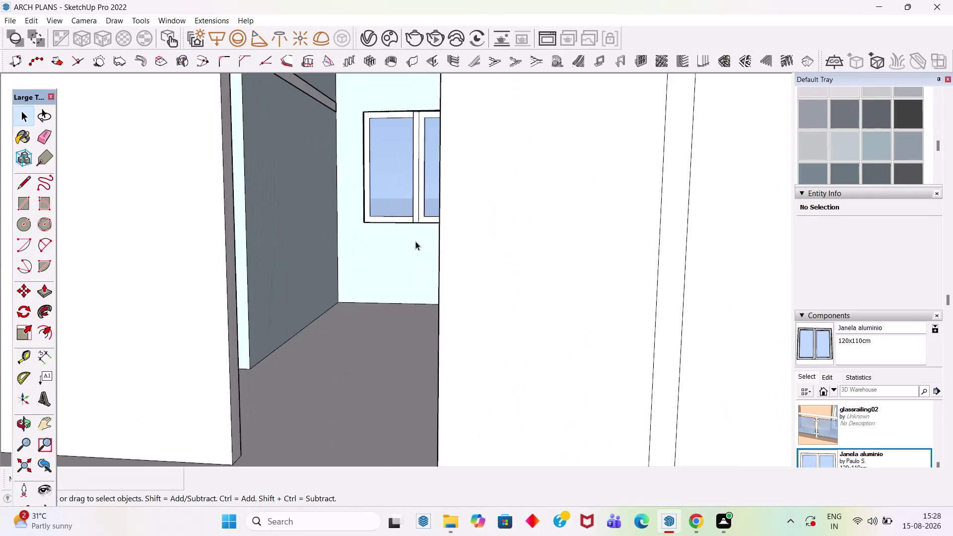
Open the house group for editing and orbit to view the bedroom floor edges.
scroll(down, 3)
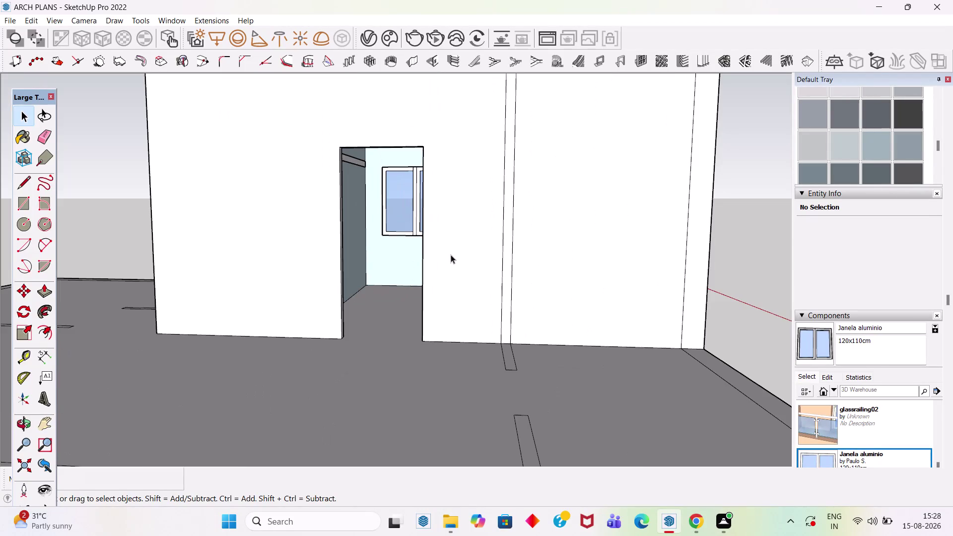
middle_drag(516, 208, 289, 387)
scroll(up, 3)
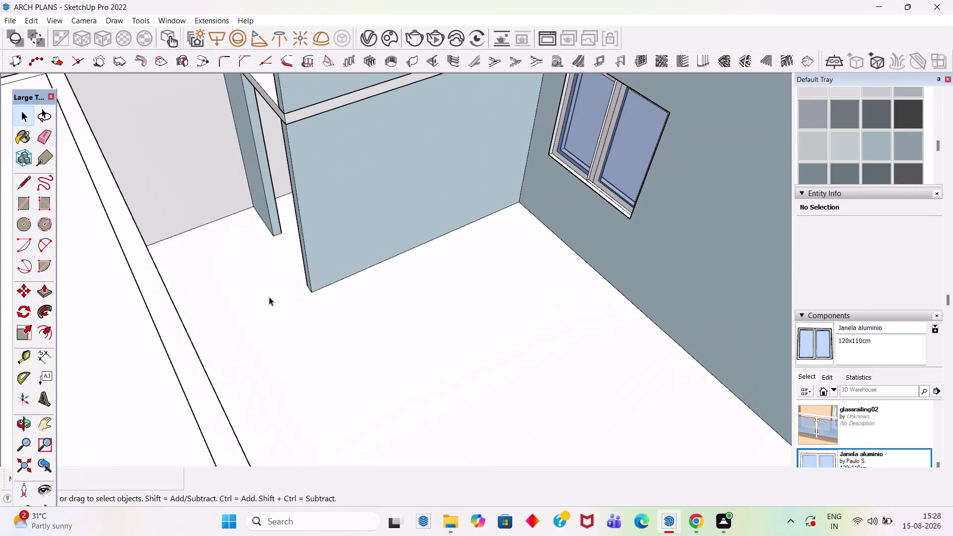
scroll(down, 3)
middle_drag(436, 311, 353, 396)
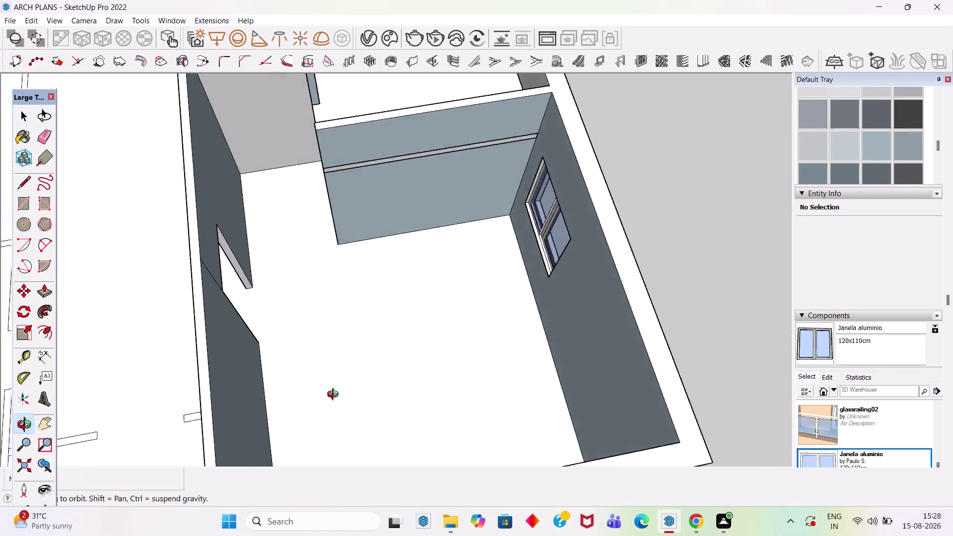
middle_drag(353, 396, 137, 371)
click(334, 343)
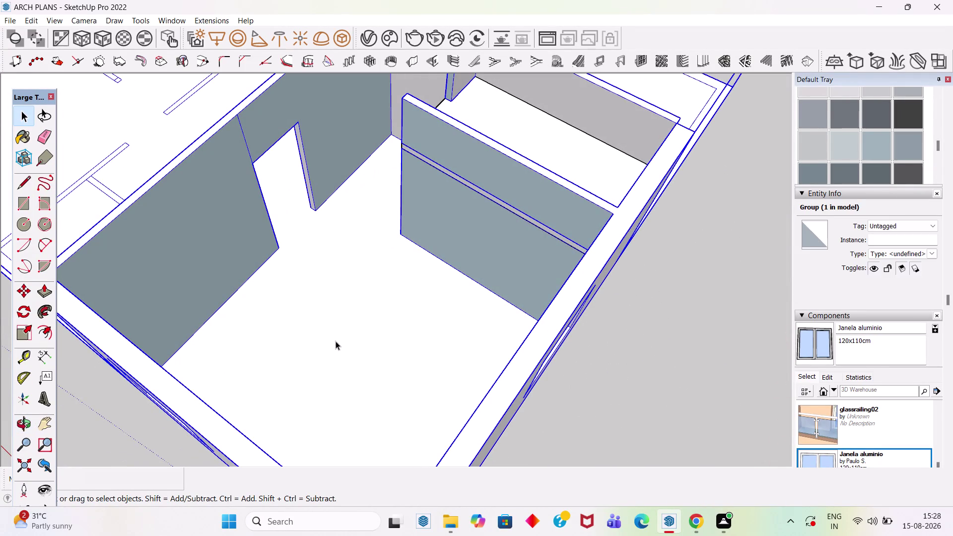
double_click(348, 345)
click(370, 359)
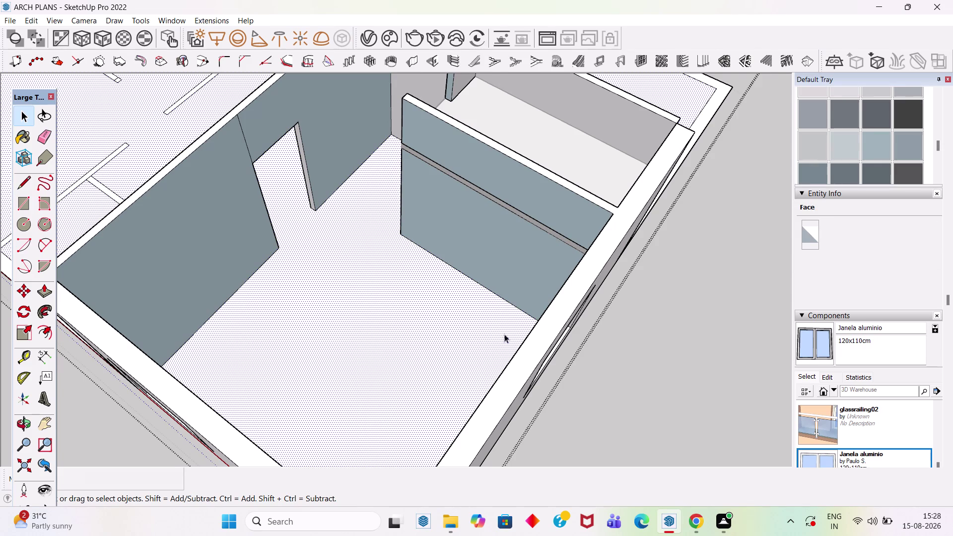
scroll(down, 3)
click(677, 381)
scroll(up, 3)
scroll(down, 3)
middle_drag(501, 268, 241, 284)
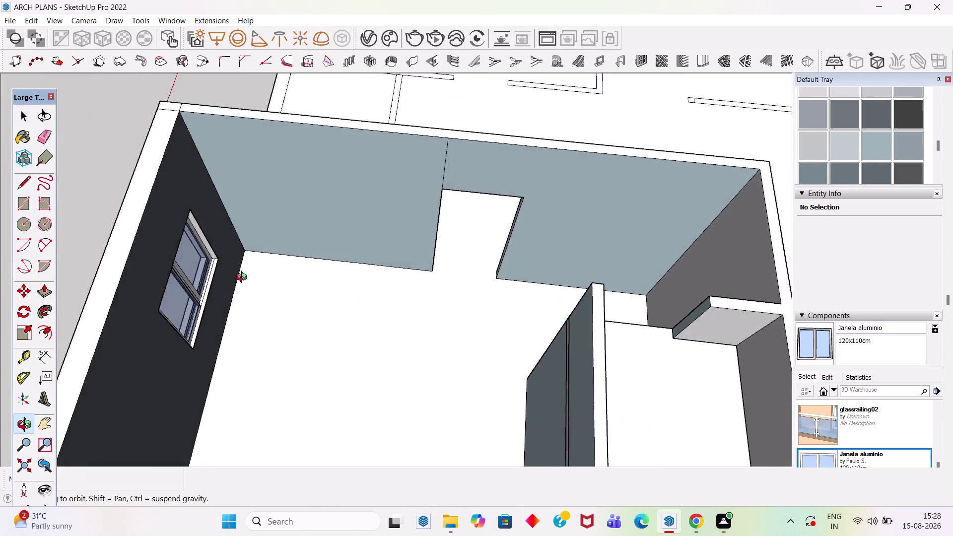
middle_drag(241, 285, 247, 276)
Draw a floor edge from the wall corner to the doorway side.
key(l)
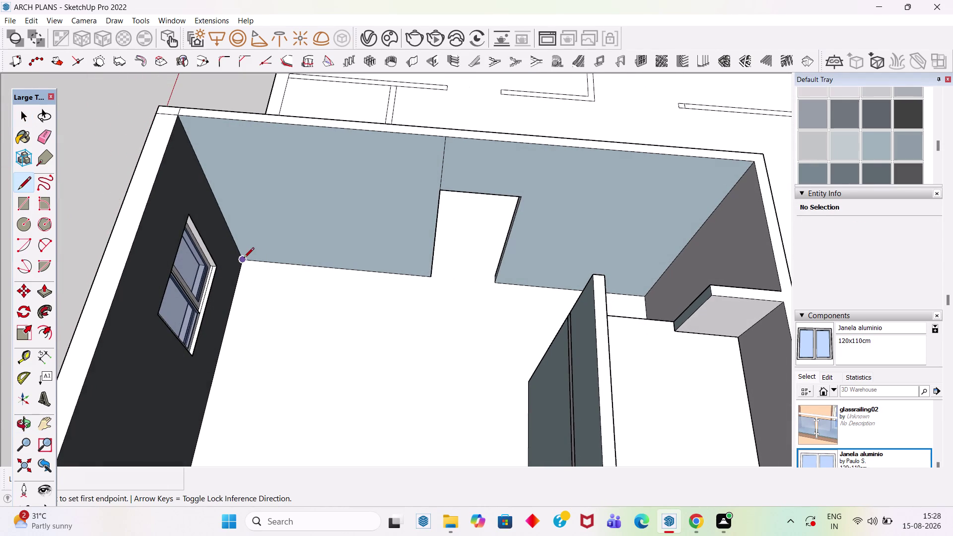
click(244, 258)
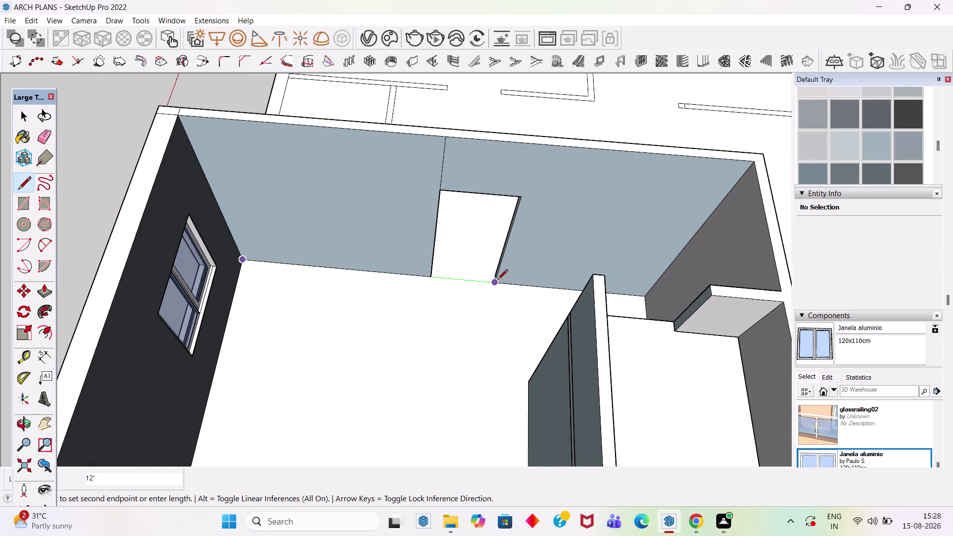
click(498, 281)
click(644, 297)
Draw edges from the wall corner to the partition wall and across its end.
middle_drag(481, 237, 482, 238)
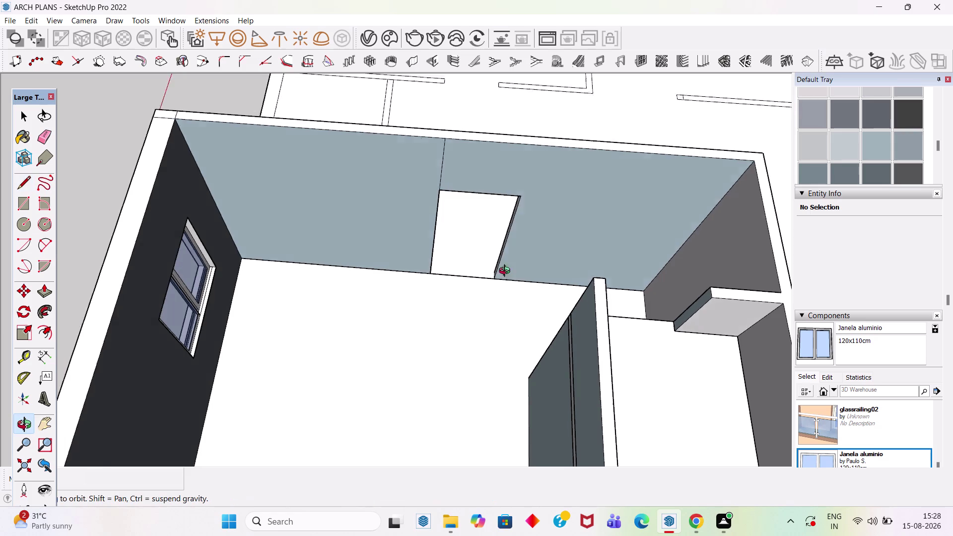
middle_drag(482, 238, 715, 335)
scroll(down, 3)
middle_drag(510, 333, 634, 186)
scroll(up, 3)
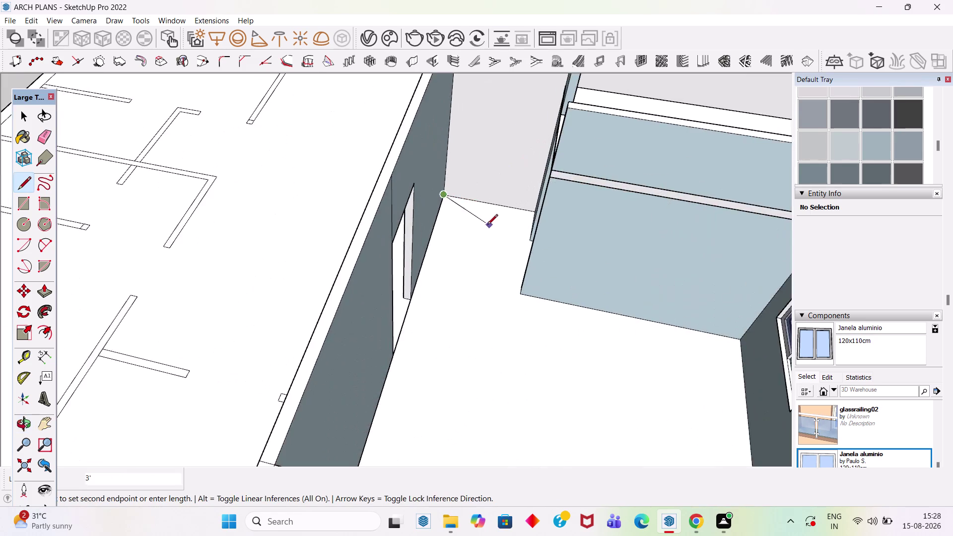
scroll(up, 3)
middle_drag(493, 224, 586, 220)
scroll(up, 3)
click(484, 174)
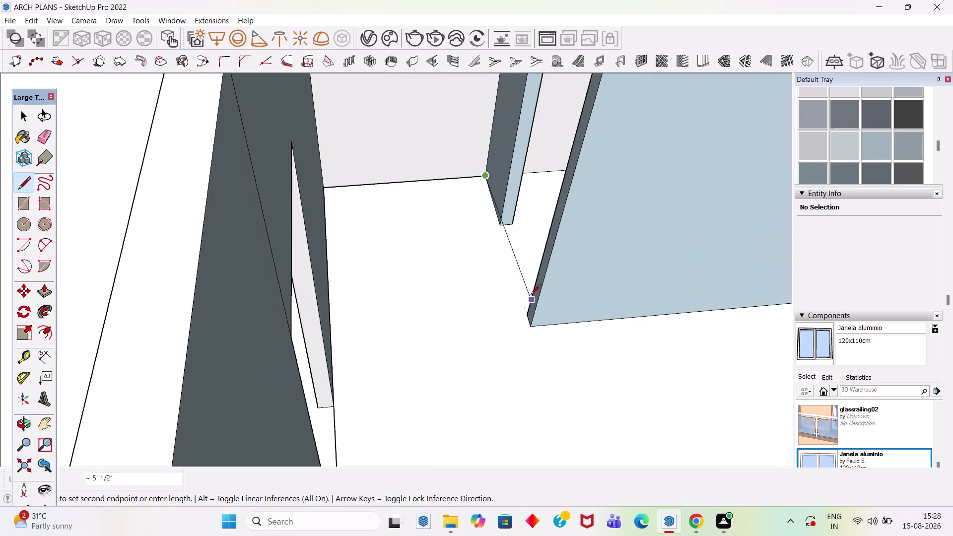
scroll(up, 3)
click(502, 223)
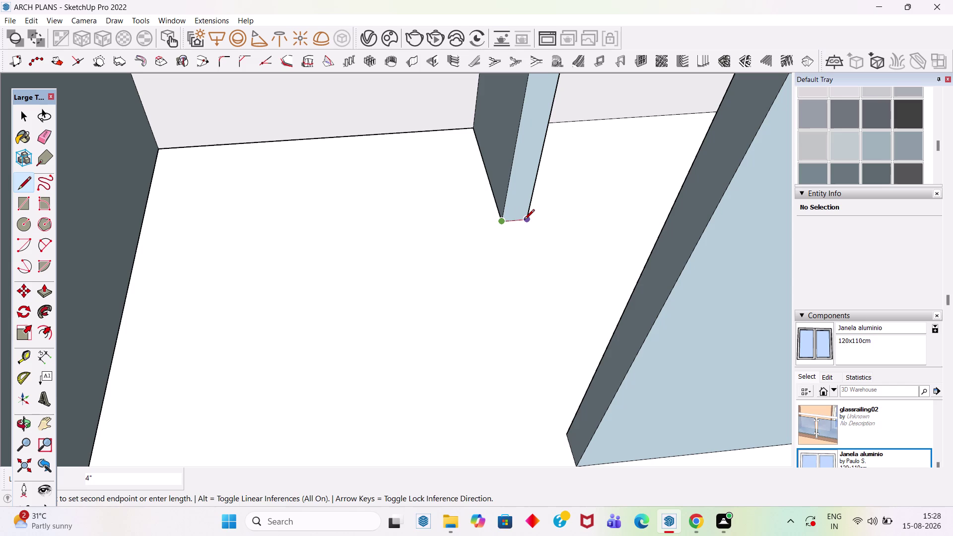
click(525, 221)
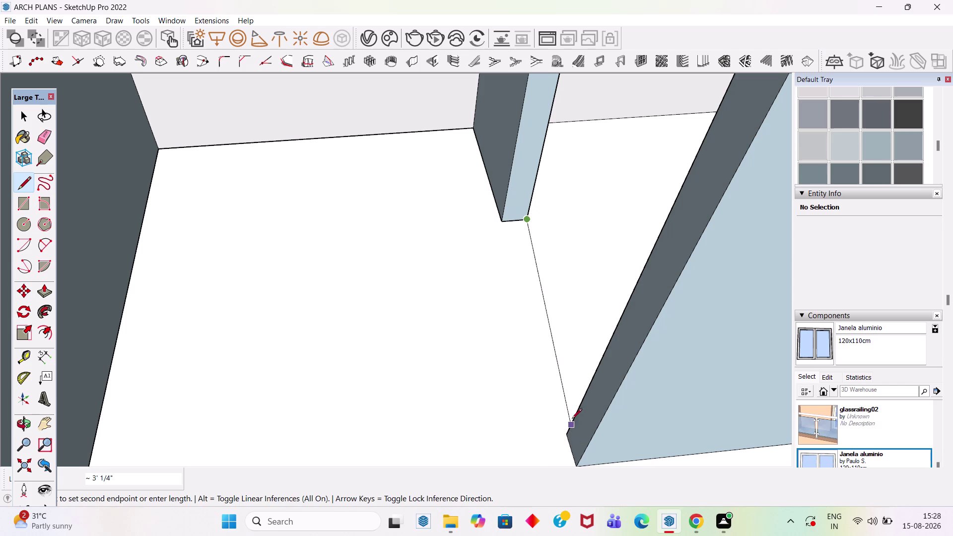
Draw an edge across the doorway and close the short gap at the wall end.
scroll(down, 3)
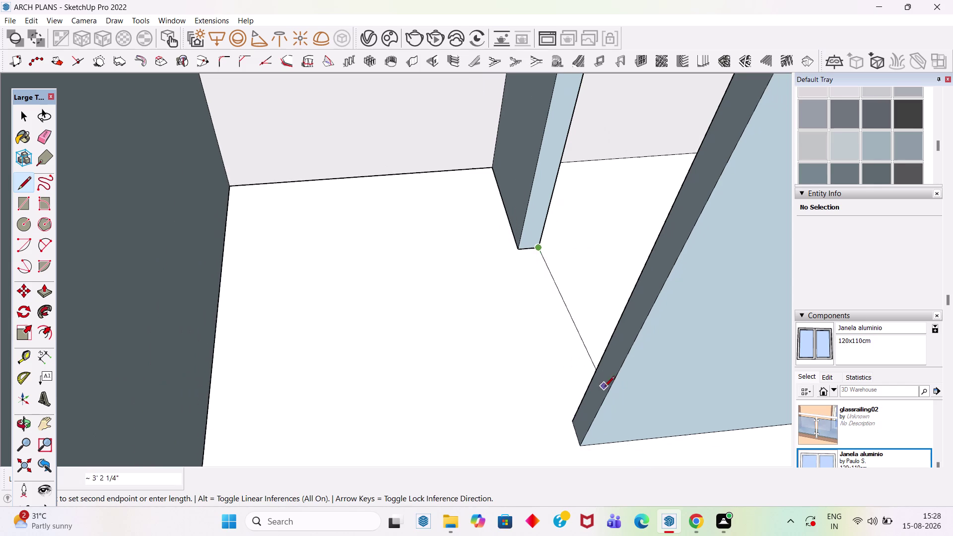
middle_drag(514, 304, 872, 396)
scroll(down, 3)
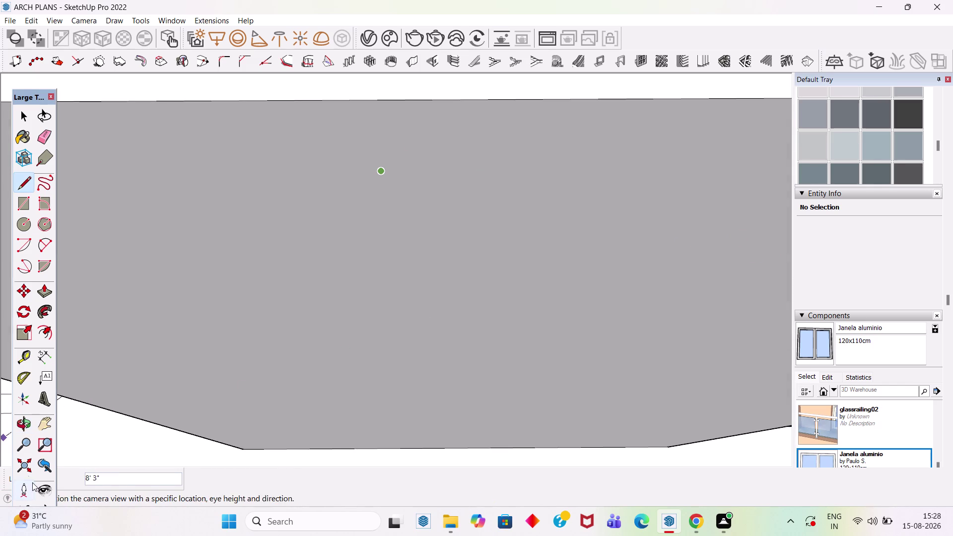
click(27, 464)
scroll(down, 3)
scroll(up, 3)
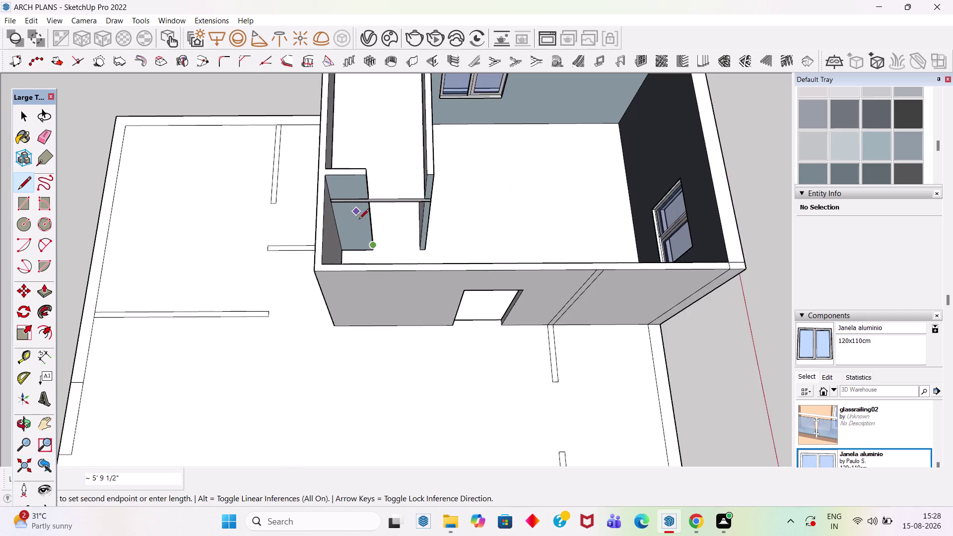
scroll(up, 3)
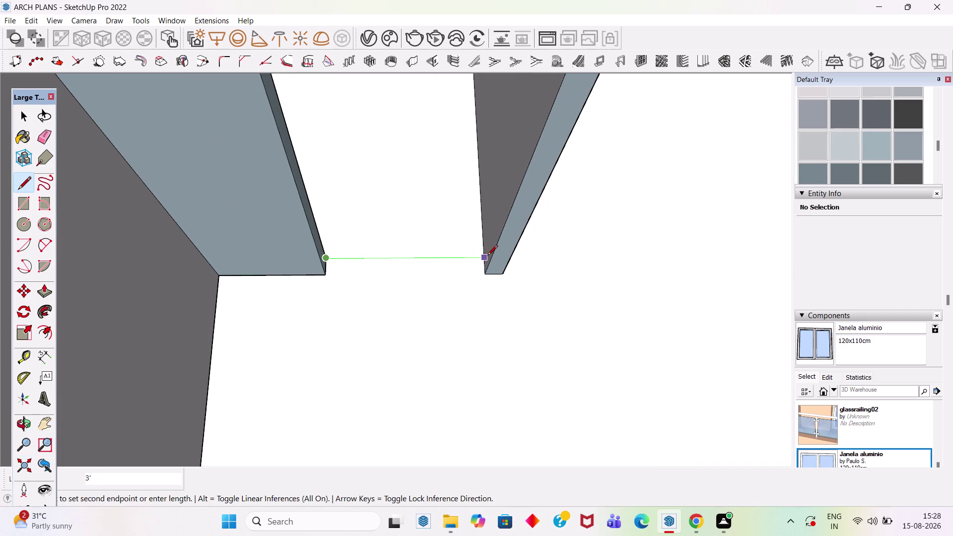
click(483, 256)
click(484, 275)
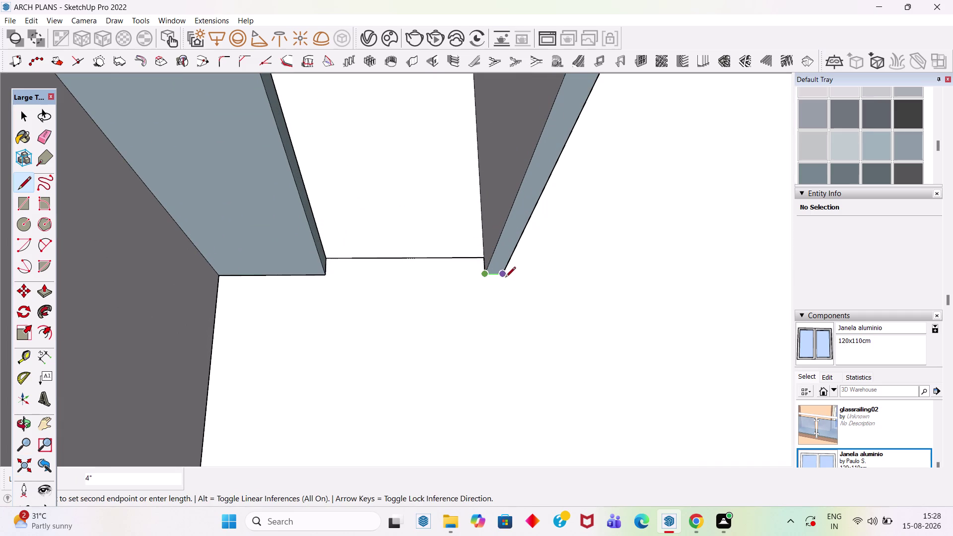
click(502, 274)
Draw edges across the doorway threshold and along the wall base near the window.
scroll(down, 3)
middle_drag(562, 284, 389, 252)
scroll(down, 3)
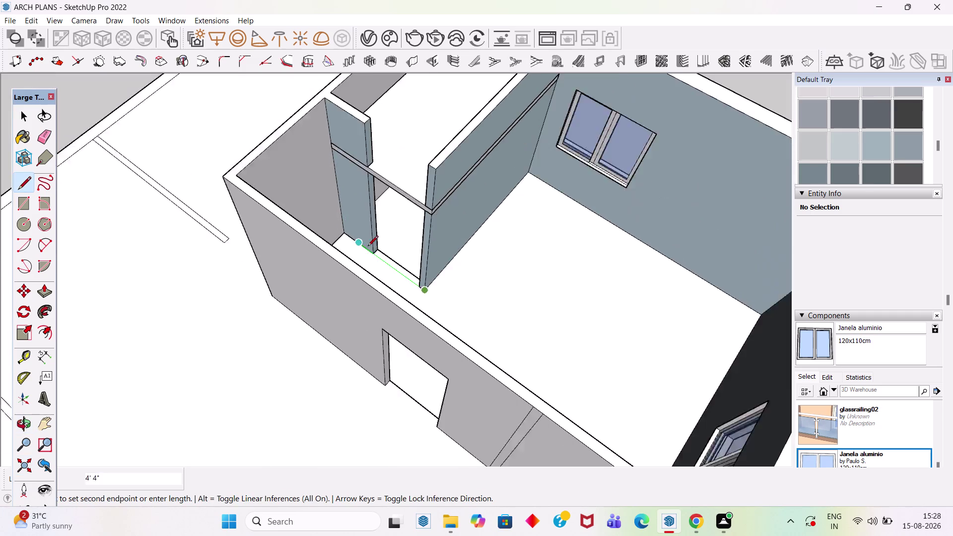
scroll(up, 3)
click(485, 163)
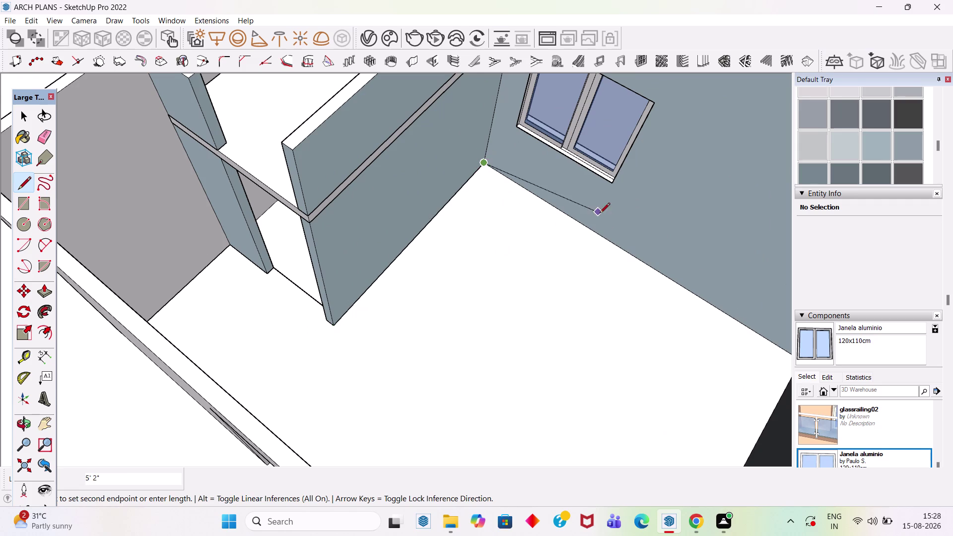
scroll(down, 3)
middle_drag(510, 225, 662, 240)
scroll(up, 3)
click(596, 159)
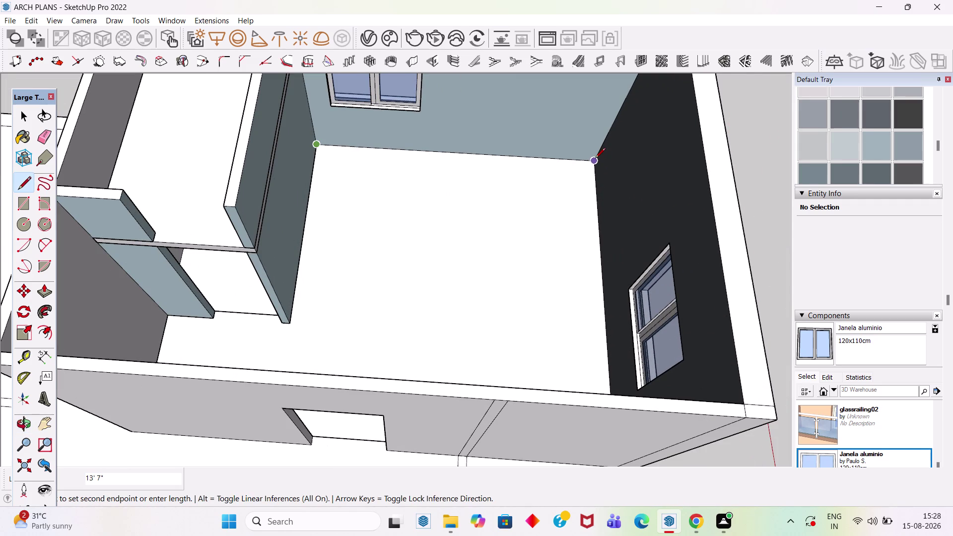
Finish the wall-base edge at the far floor corner and stop drawing lines.
scroll(down, 3)
middle_drag(462, 173, 765, 239)
scroll(up, 3)
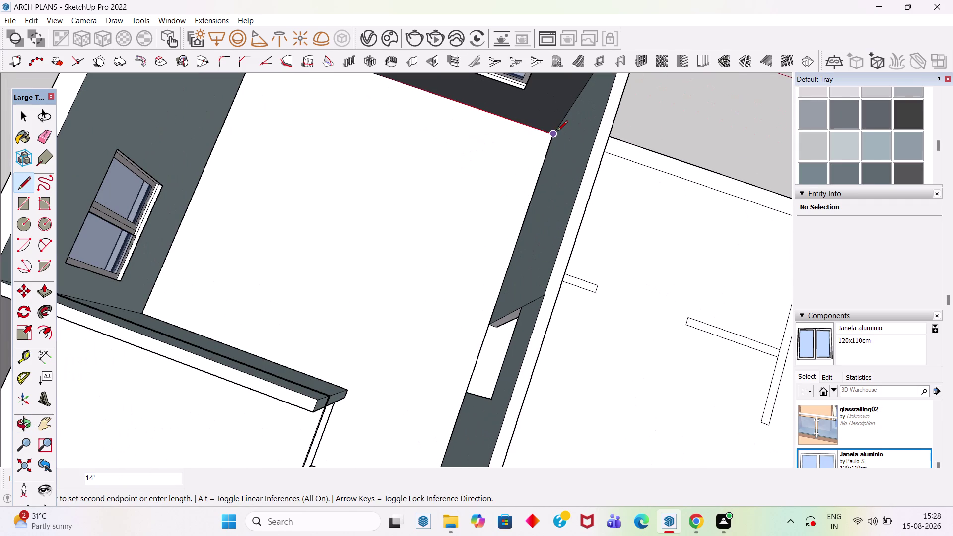
click(556, 132)
key(space)
click(487, 242)
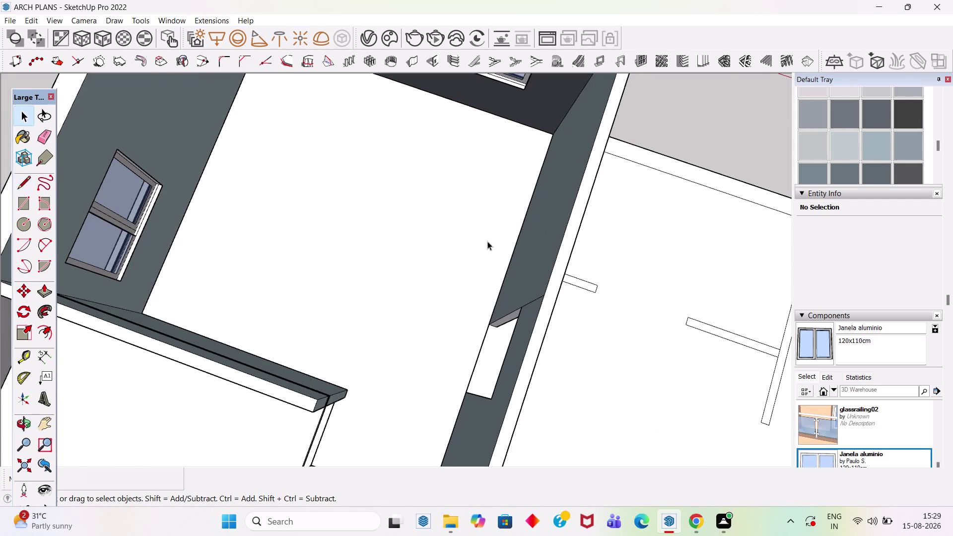
Orbit into the room to bring the whole bedroom floor face into view.
scroll(down, 3)
middle_drag(456, 255, 871, 164)
scroll(up, 3)
middle_drag(318, 234, 647, 241)
scroll(up, 3)
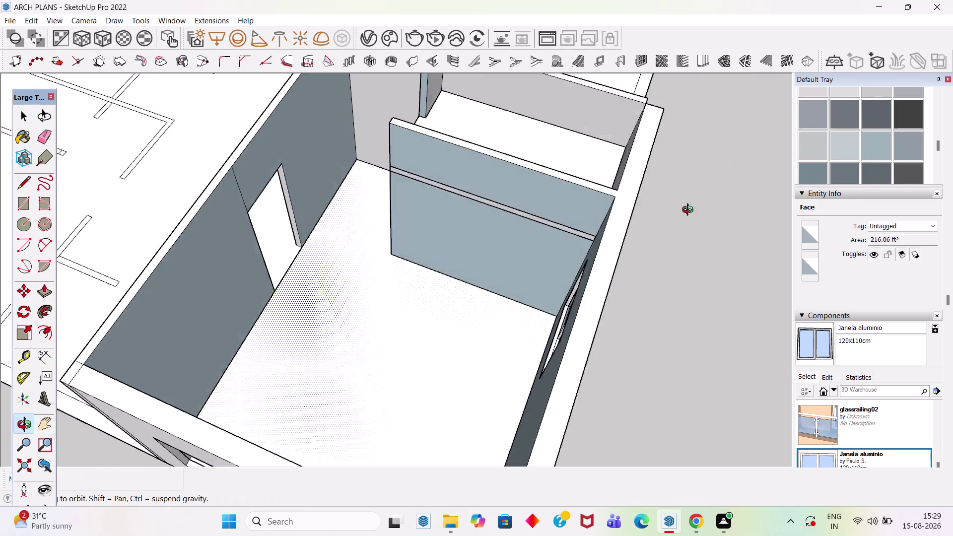
middle_drag(647, 241, 715, 151)
scroll(up, 3)
middle_drag(311, 302, 442, 333)
Push the bedroom floor face up 2 inches, then orbit out to the exterior.
key(p)
click(448, 372)
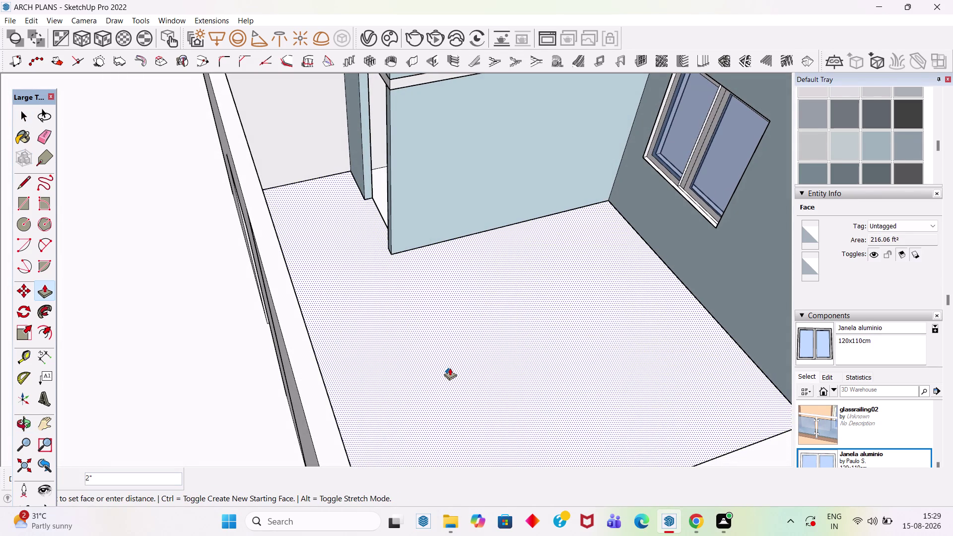
key(1)
key(Return)
key(space)
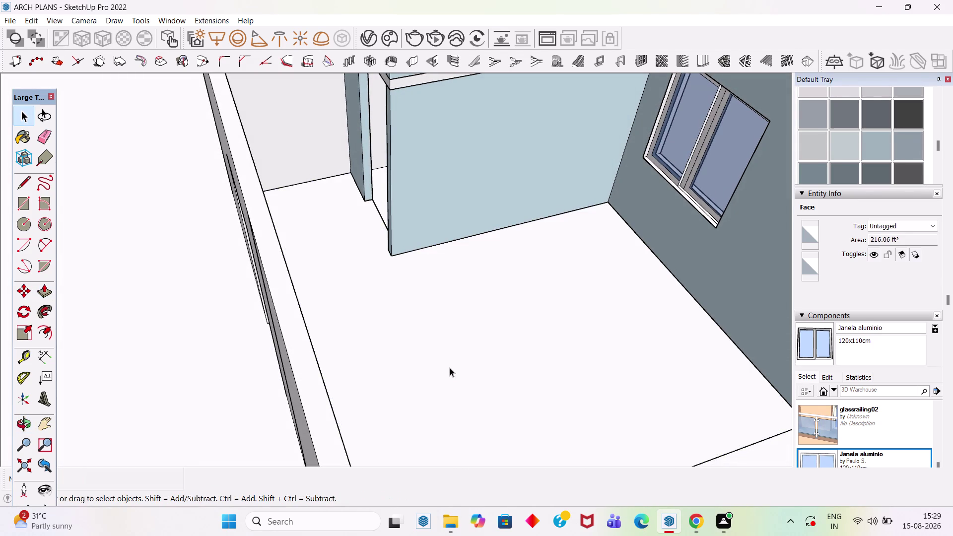
scroll(down, 3)
middle_drag(497, 334, 724, 258)
scroll(up, 3)
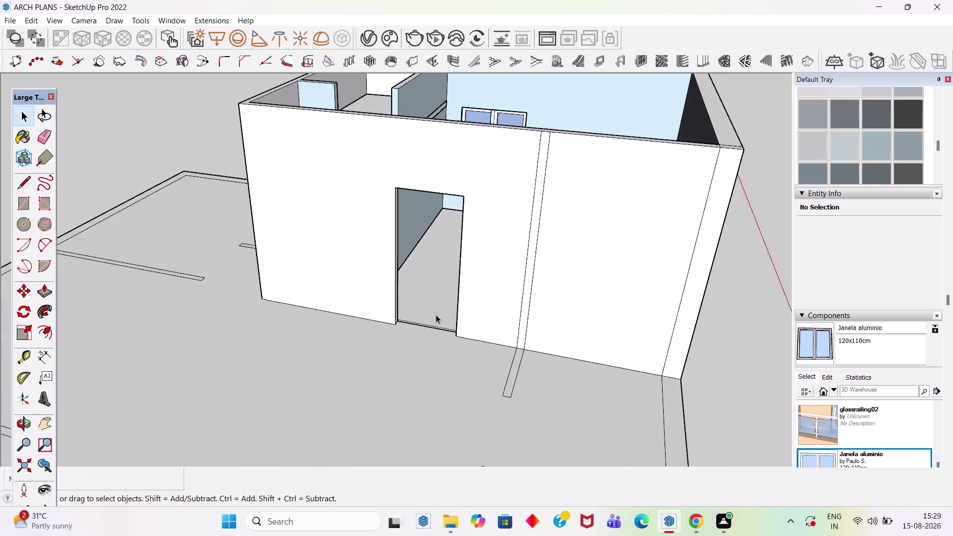
Select the thin strip under the opening and draw a short edge at its corner.
scroll(up, 3)
scroll(up, 3)
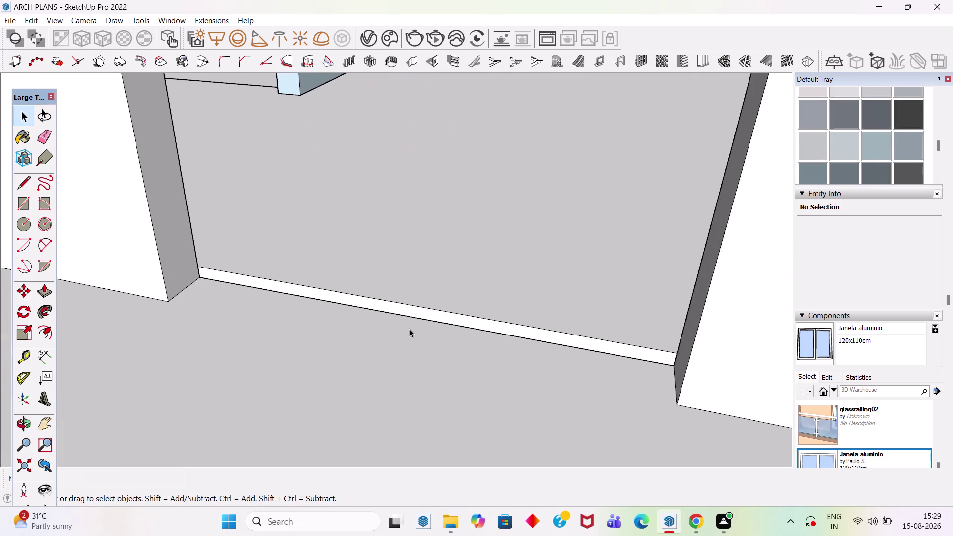
scroll(down, 3)
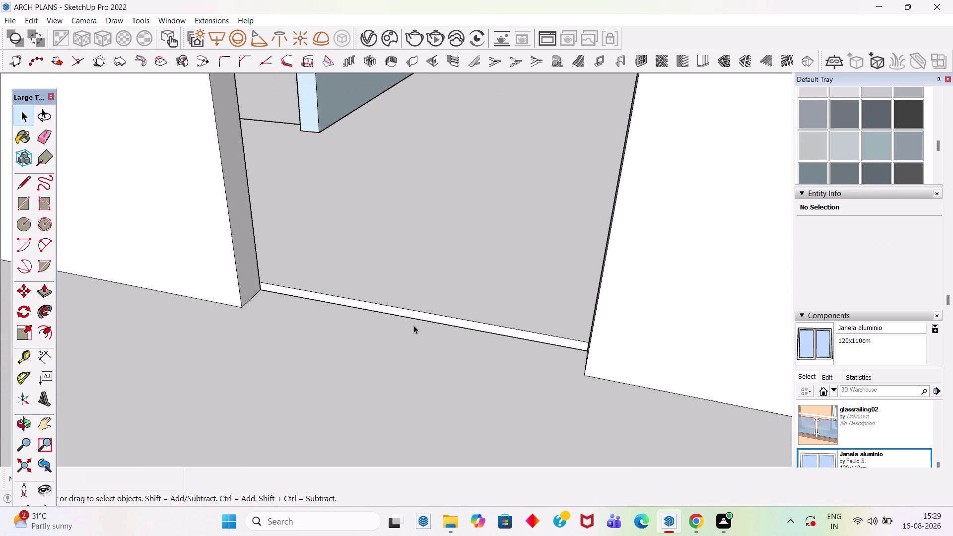
scroll(down, 3)
scroll(up, 3)
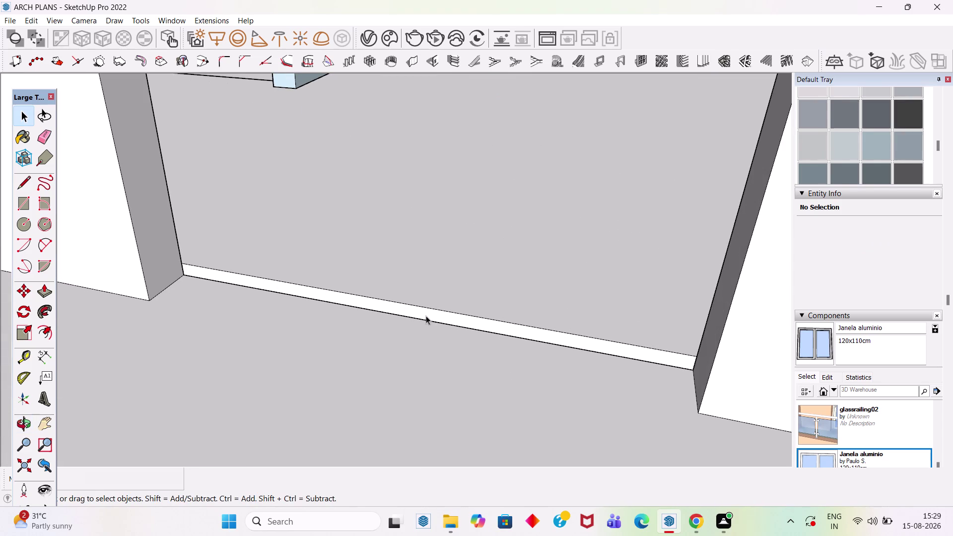
click(428, 315)
key(l)
scroll(up, 3)
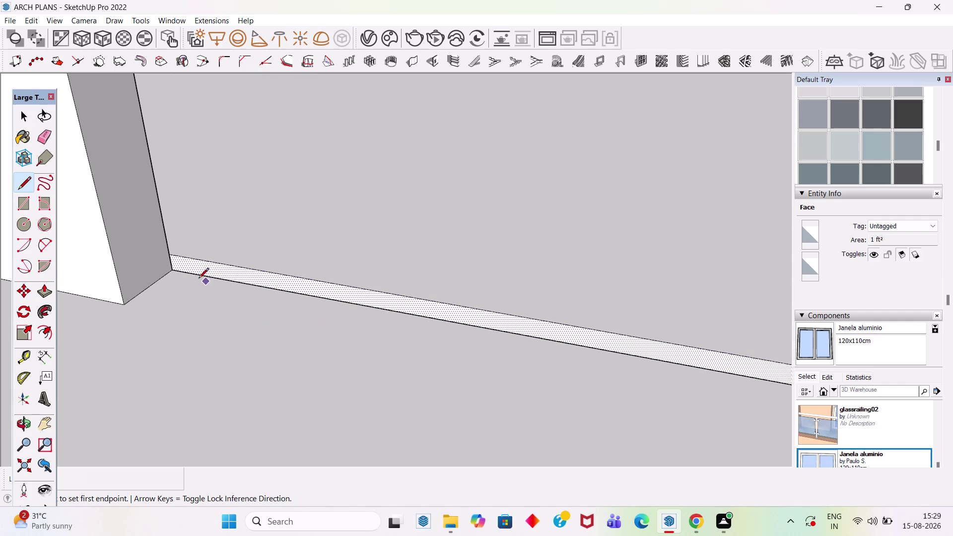
click(172, 272)
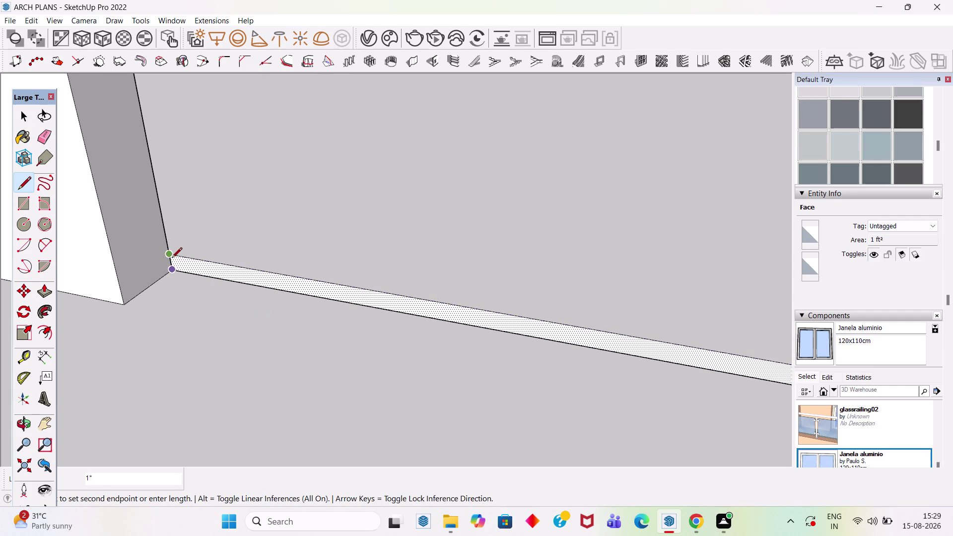
click(171, 258)
Draw a matching short edge at the strip's far end.
scroll(down, 3)
middle_drag(382, 388, 525, 364)
scroll(up, 3)
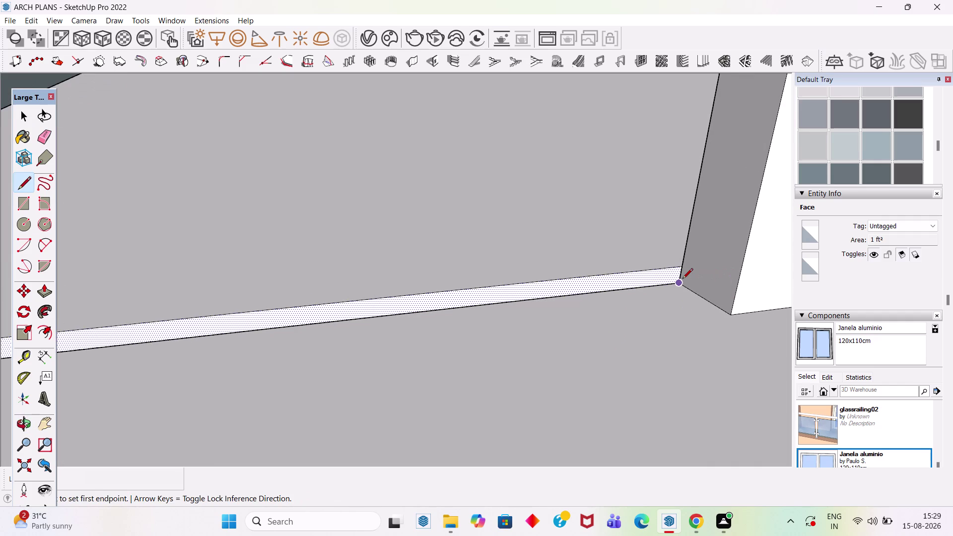
click(682, 280)
click(682, 266)
key(space)
Push the strip's end face out until it meets the adjoining wall.
key(p)
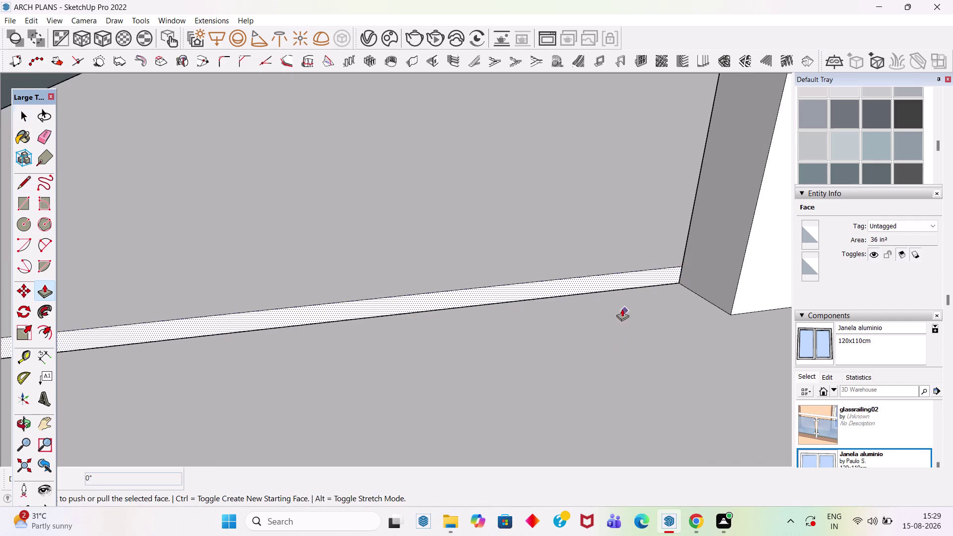
click(636, 286)
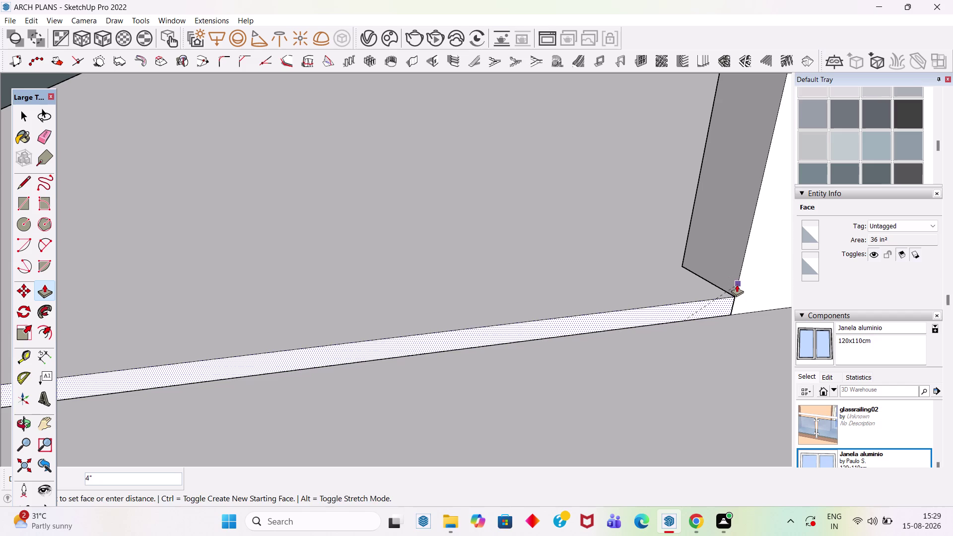
click(737, 285)
key(space)
Select the strip group and apply an action from its context menu.
scroll(down, 3)
click(458, 434)
triple_click(446, 364)
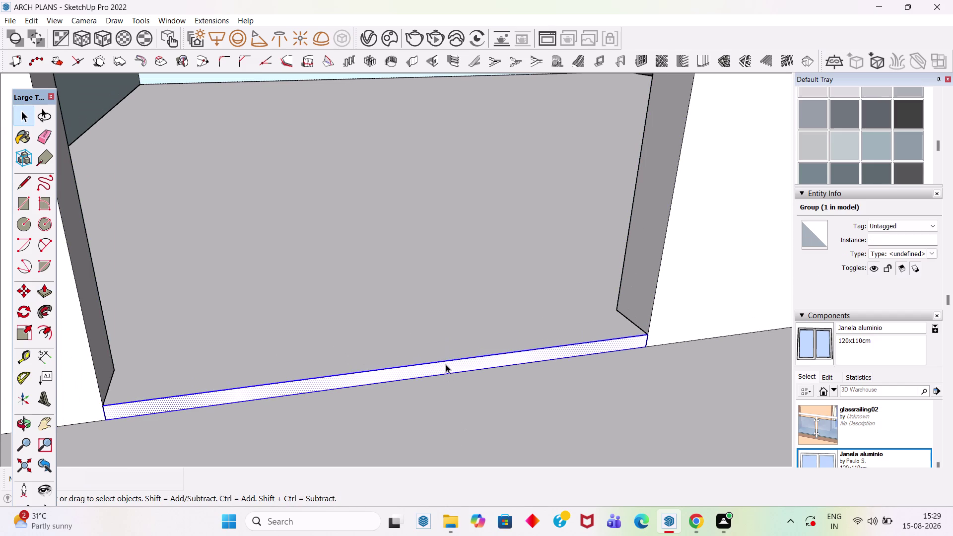
click(446, 364)
right_click(446, 364)
click(486, 231)
scroll(down, 3)
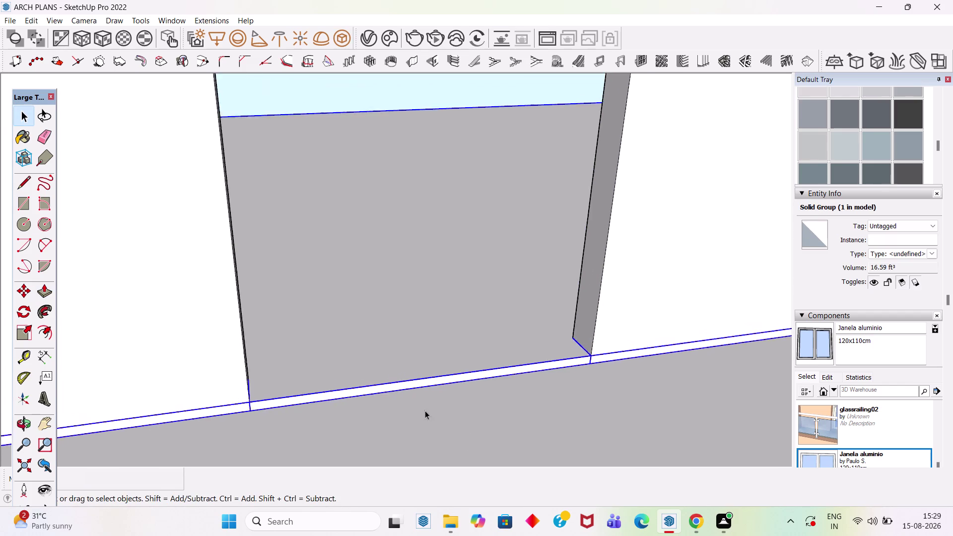
scroll(down, 3)
click(696, 172)
Orbit back out to look down into the bedroom.
middle_drag(411, 224, 382, 320)
scroll(up, 3)
scroll(up, 3)
scroll(down, 3)
middle_drag(265, 334, 479, 302)
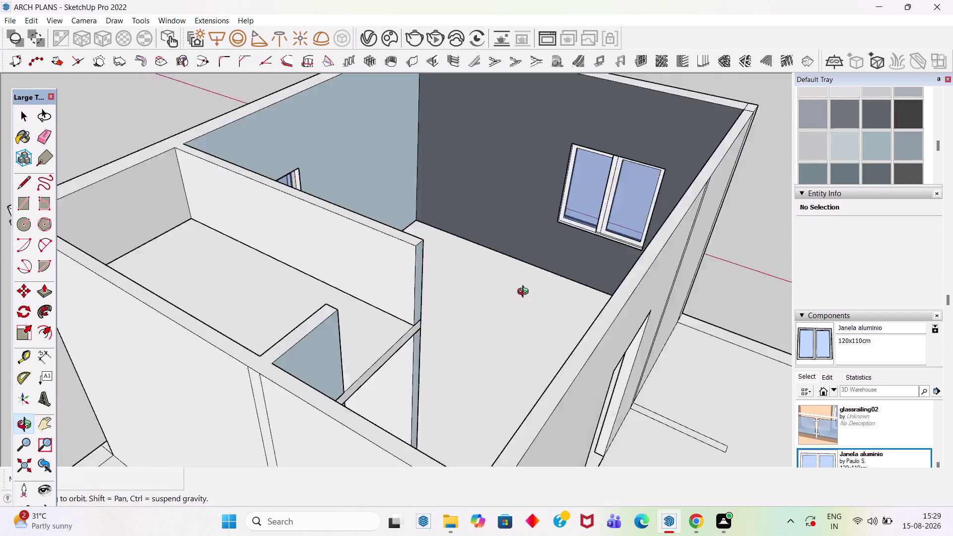
middle_drag(480, 302, 258, 349)
scroll(up, 3)
scroll(down, 3)
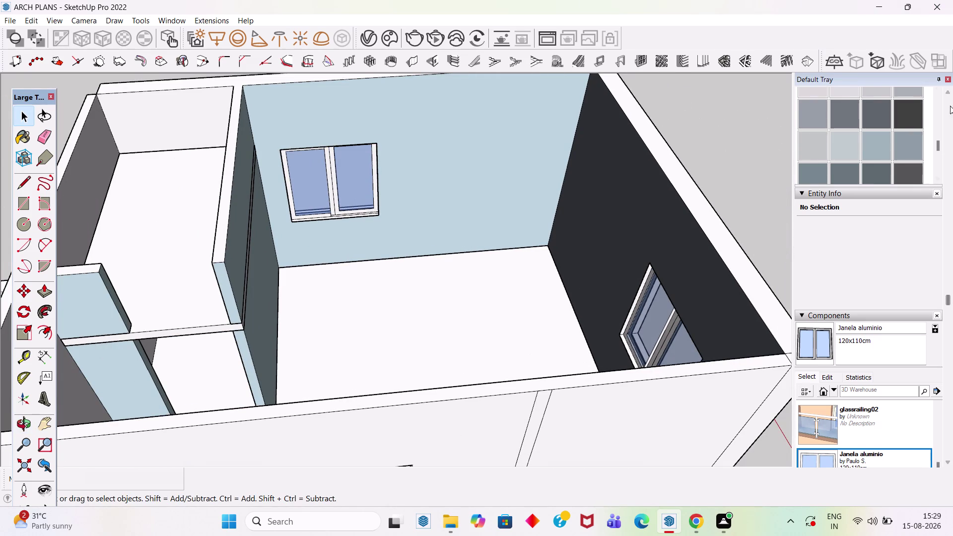
scroll(up, 3)
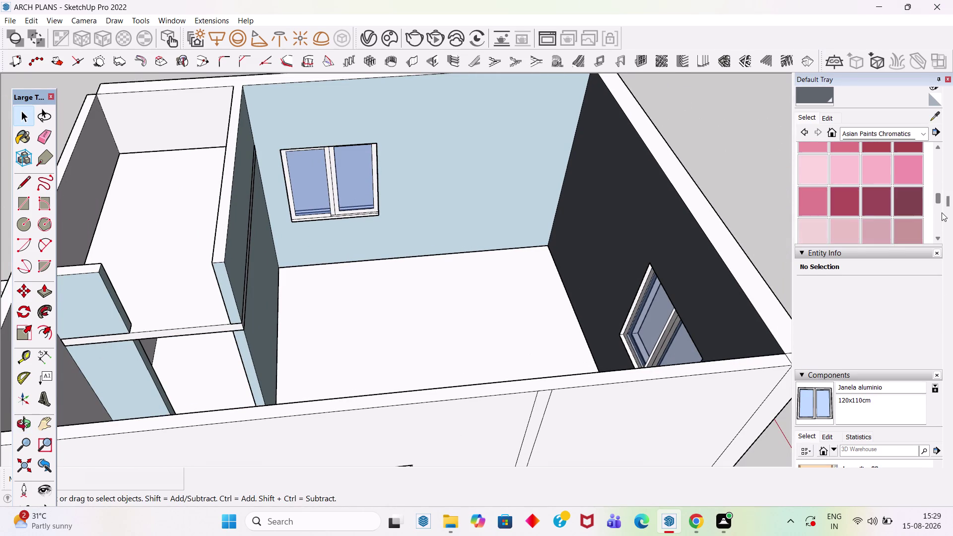
Collapse the Entity Info panel and browse the Stone material collection.
drag(948, 202, 952, 123)
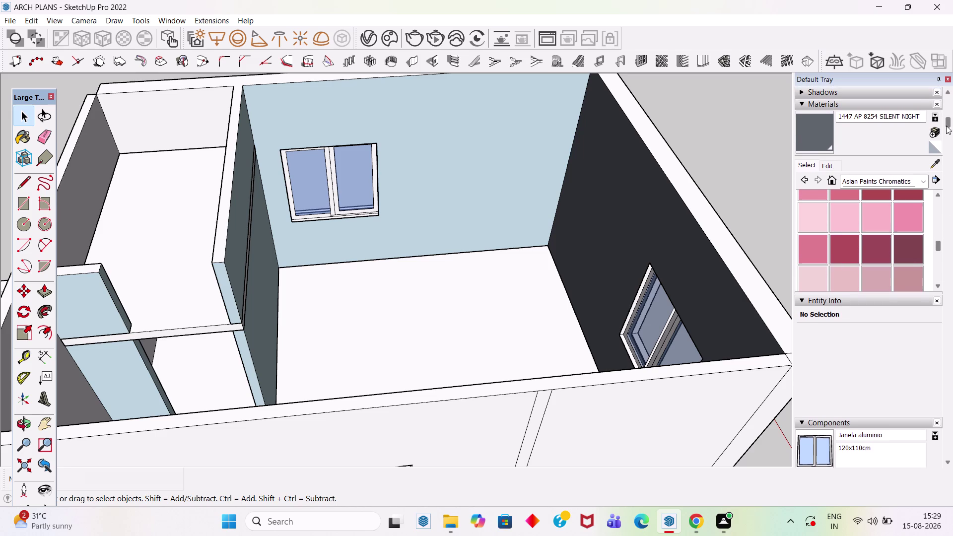
drag(946, 126, 939, 50)
click(802, 297)
scroll(up, 3)
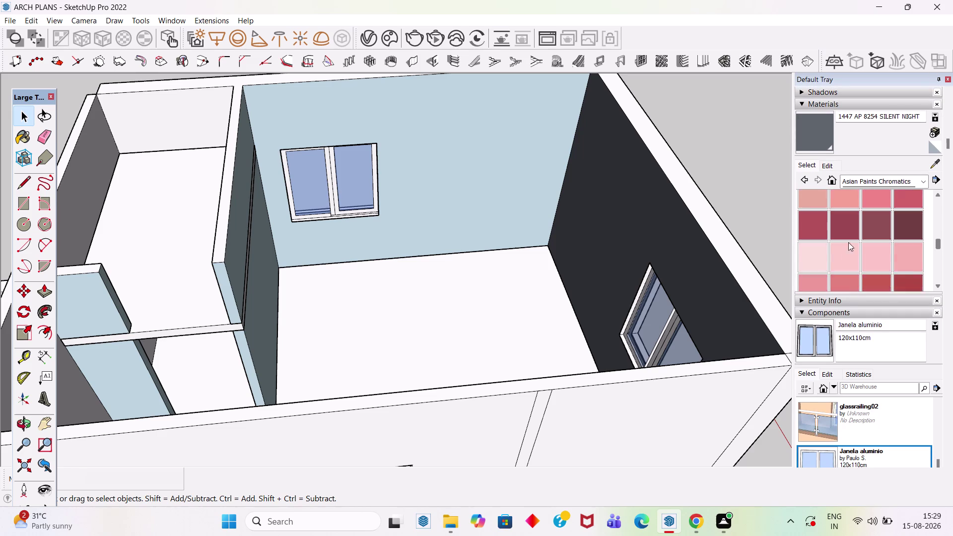
scroll(up, 3)
click(865, 193)
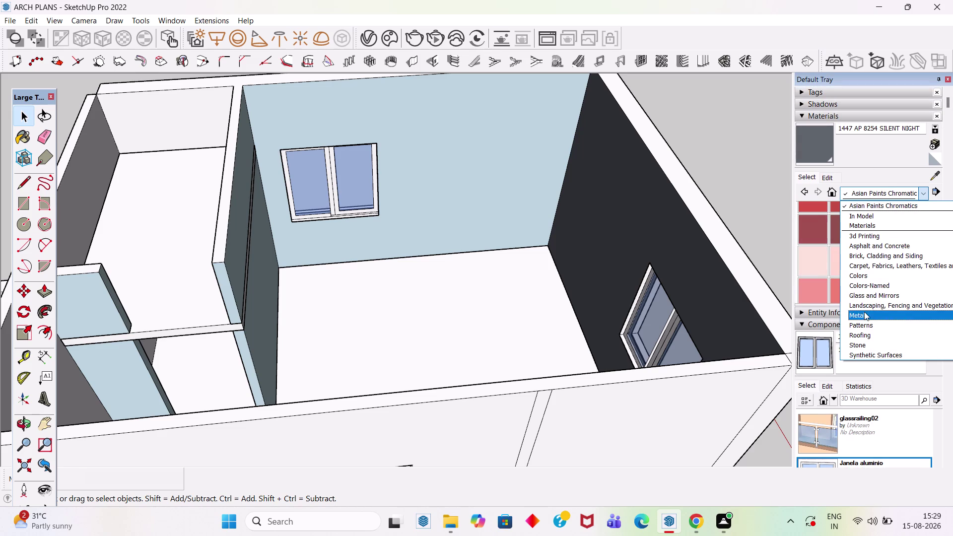
click(864, 345)
scroll(up, 3)
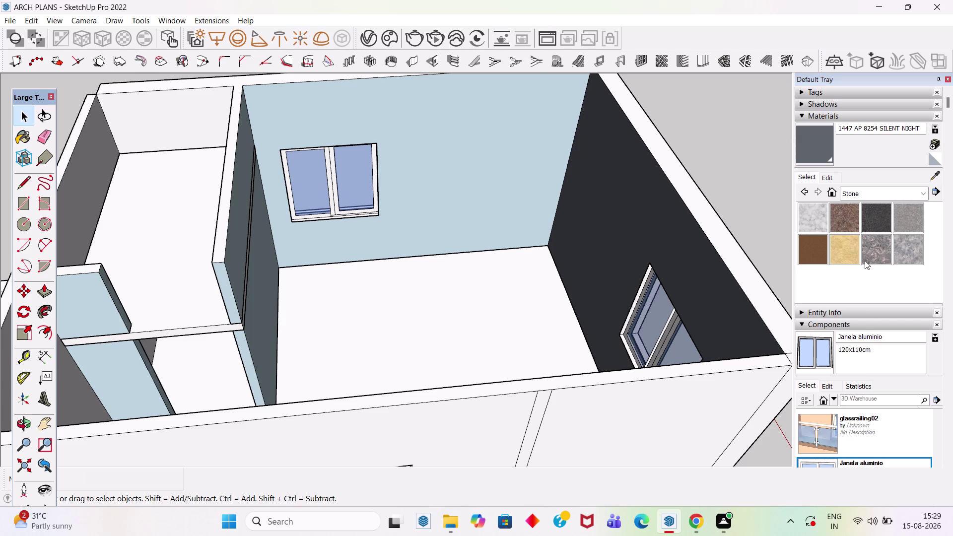
Pick Marble Carrara Floor Tile from the Tile collection.
click(921, 191)
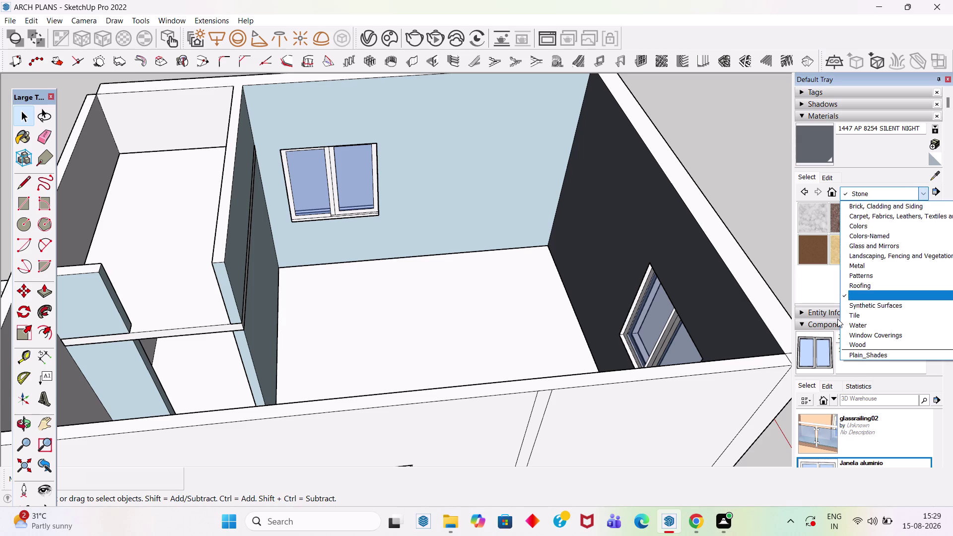
click(855, 312)
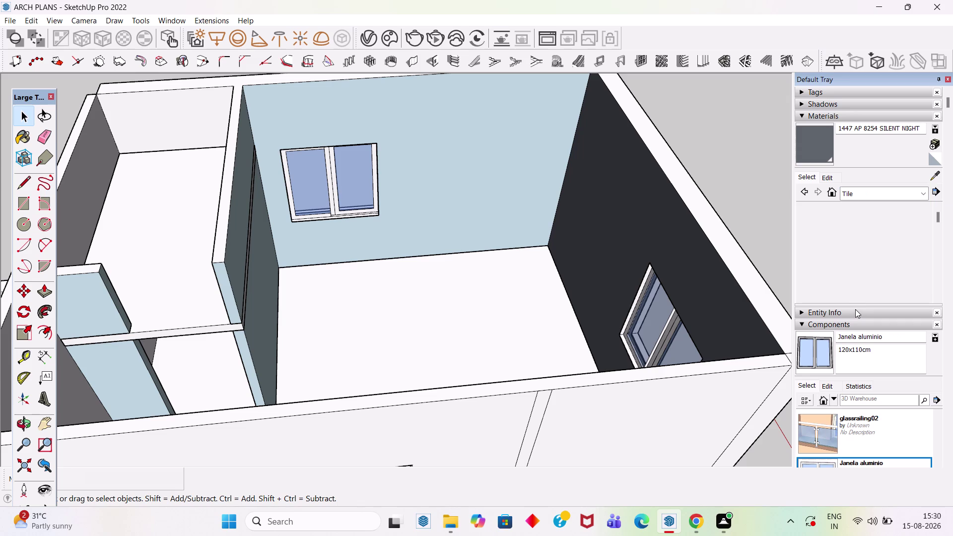
scroll(down, 3)
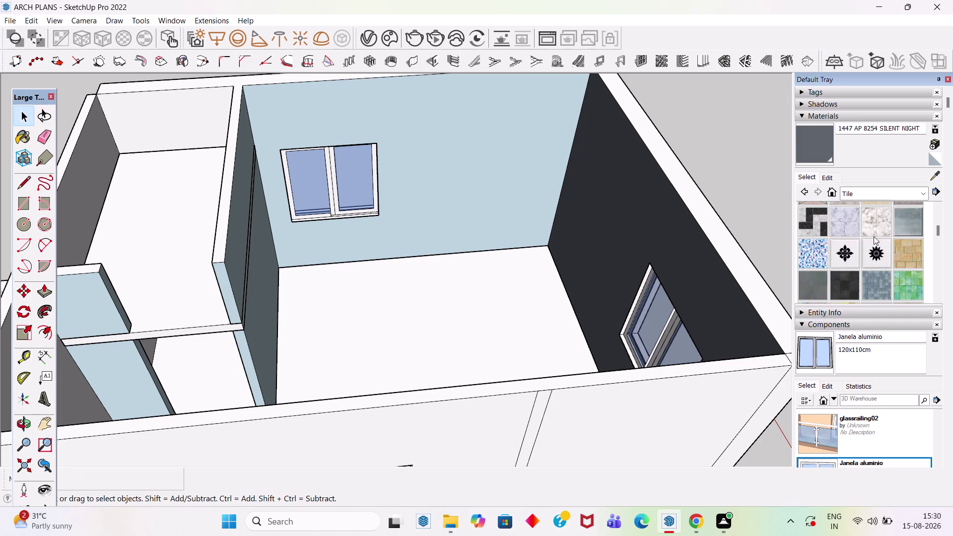
click(853, 227)
Select the bedroom floor and try stretching, then restoring, its small Marble Carrara tile pattern.
click(508, 329)
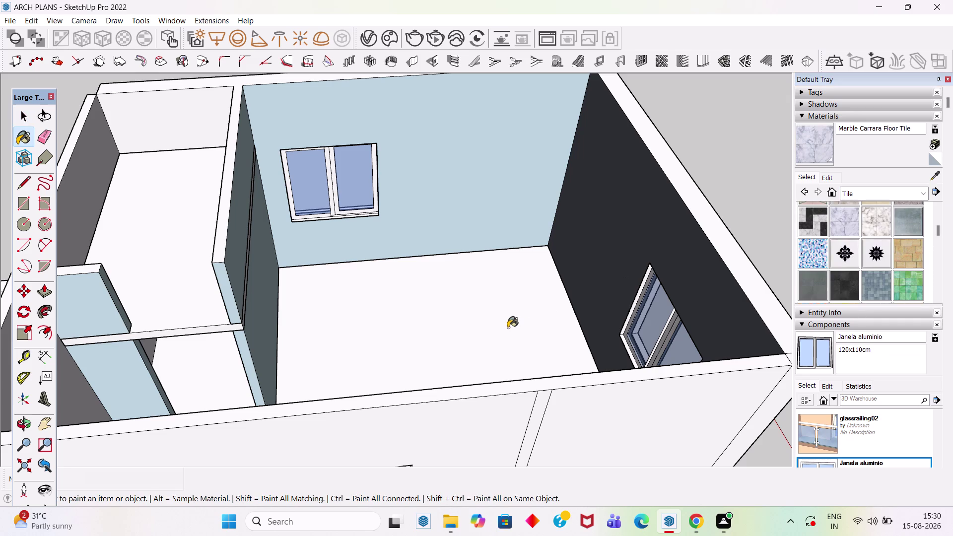
scroll(up, 3)
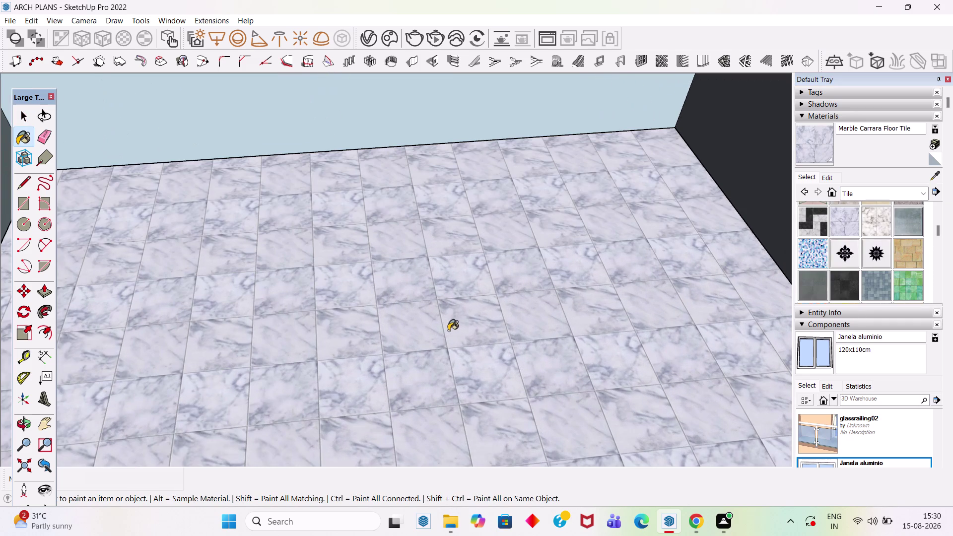
scroll(down, 3)
scroll(down, 3)
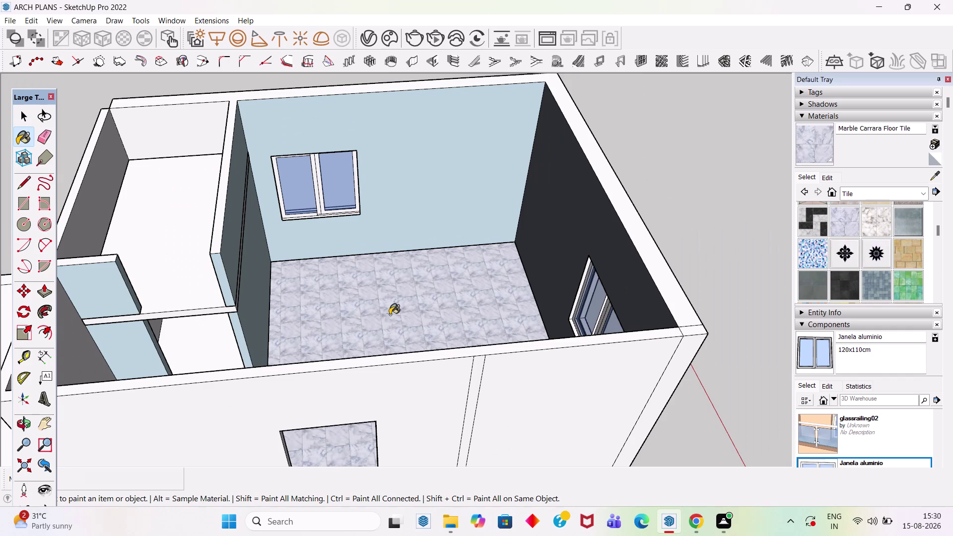
key(space)
click(390, 315)
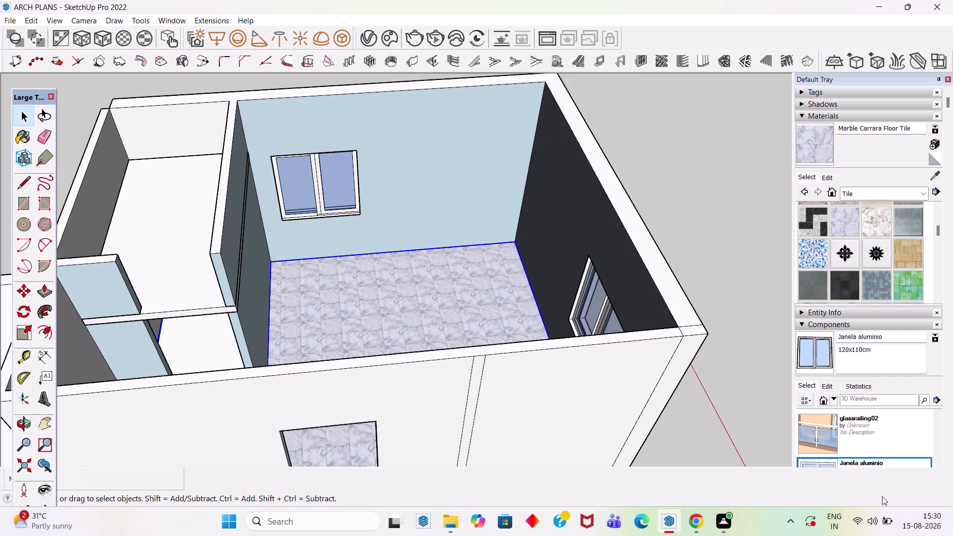
click(79, 39)
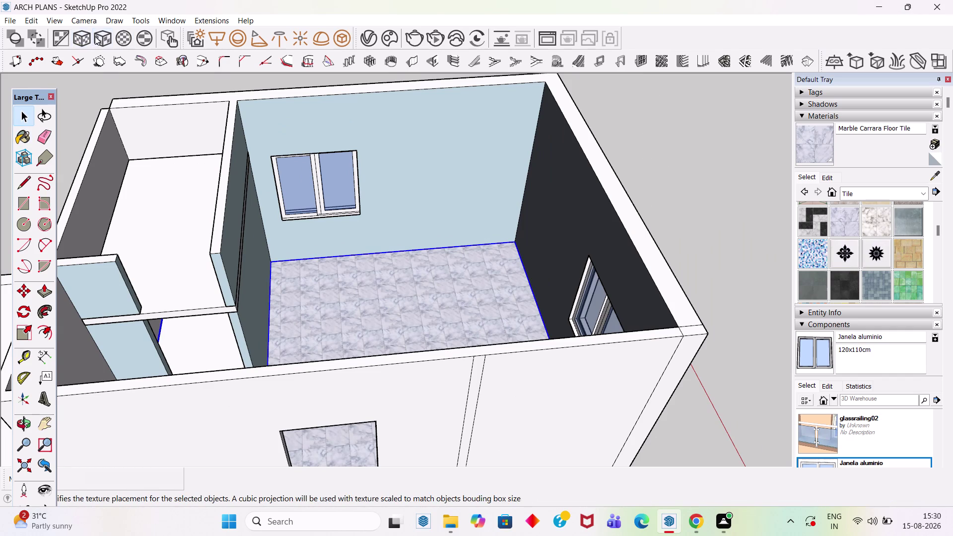
click(99, 38)
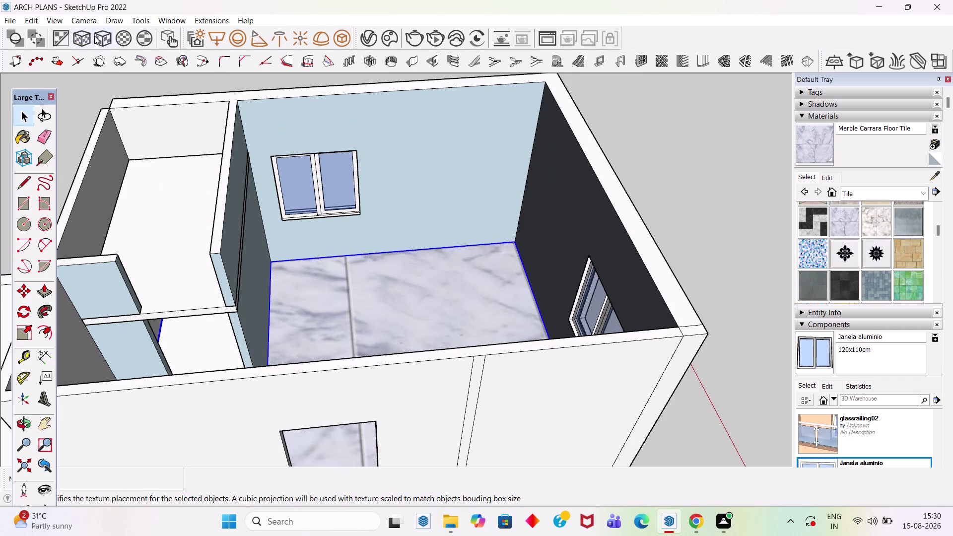
click(99, 36)
click(86, 38)
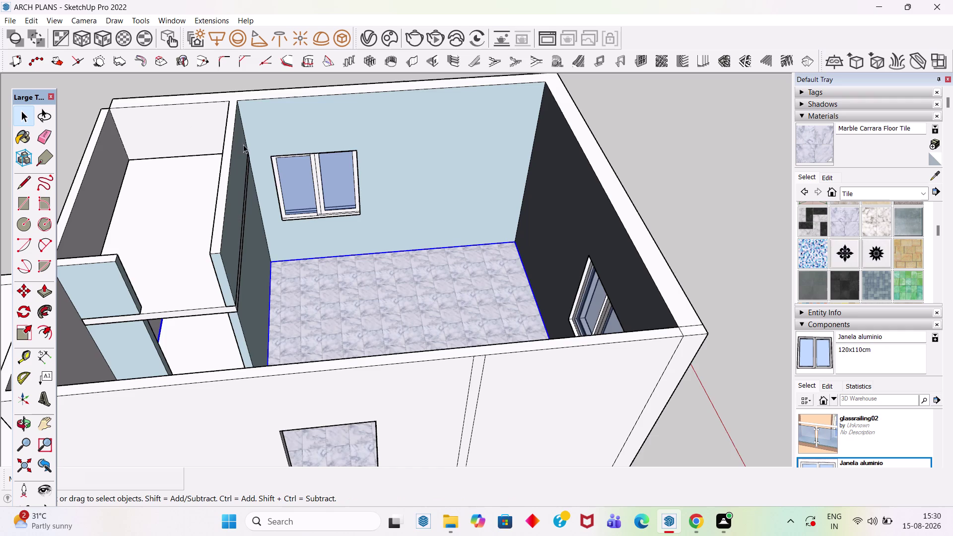
Orbit out to review the house, then pick Ornate Tile 01 from the Tile materials.
scroll(down, 3)
click(609, 162)
scroll(up, 3)
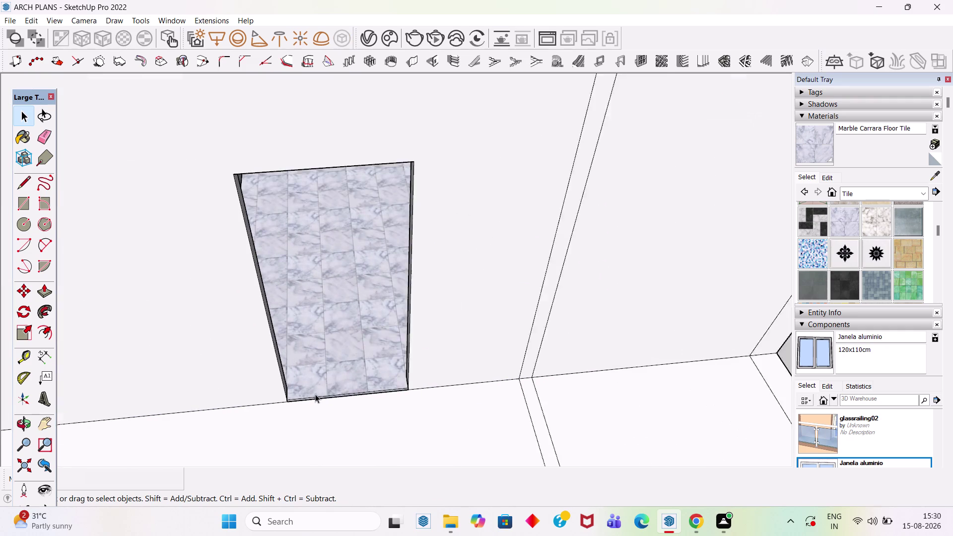
scroll(up, 3)
scroll(down, 3)
scroll(down, 3)
middle_drag(406, 247, 758, 252)
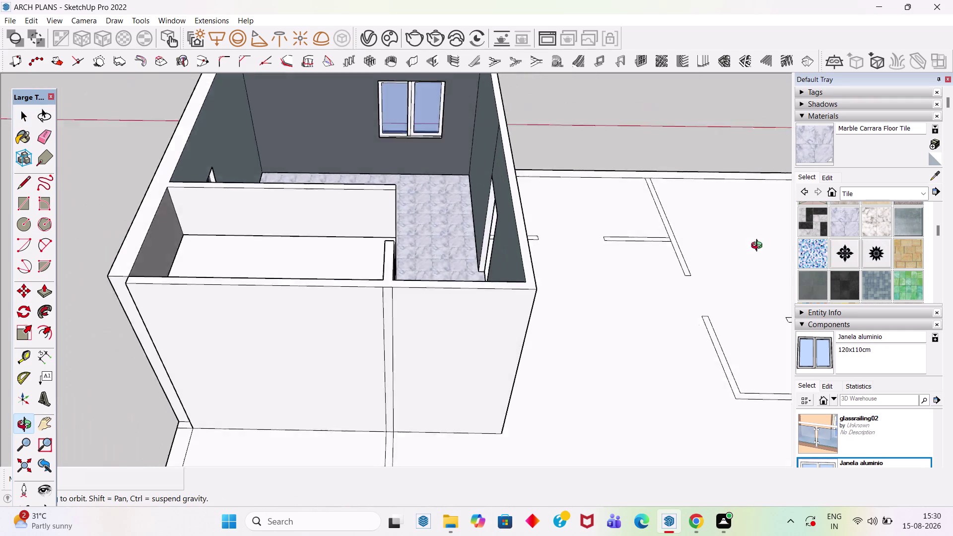
middle_drag(757, 252, 564, 216)
scroll(down, 3)
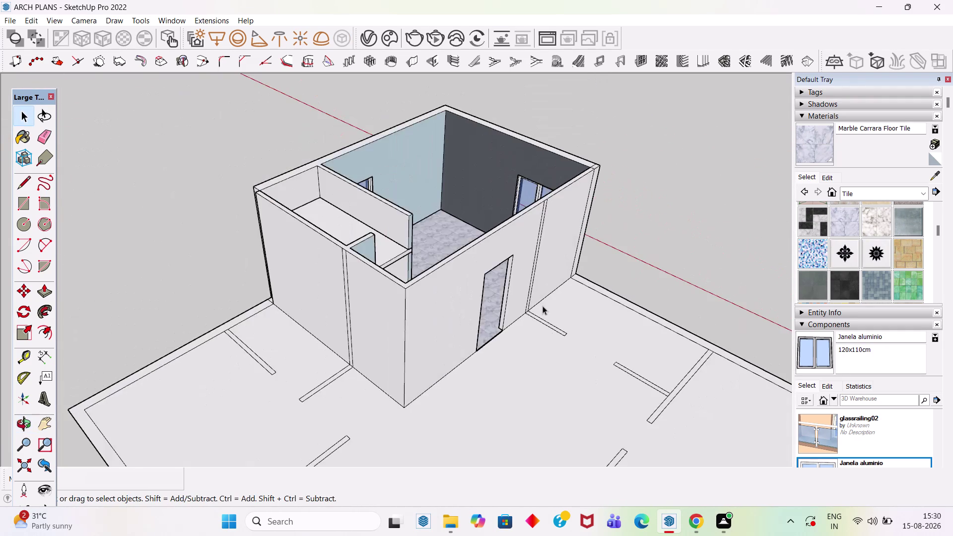
scroll(up, 3)
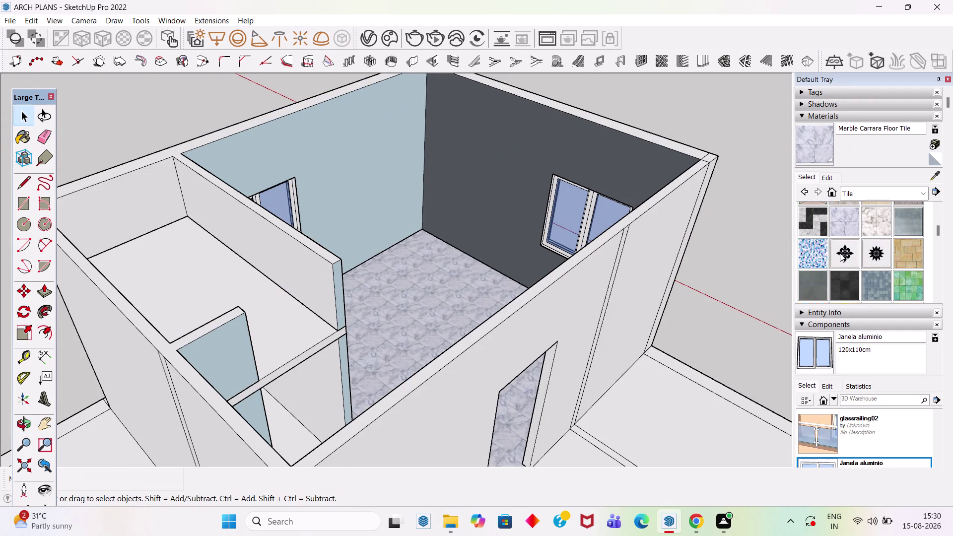
click(853, 256)
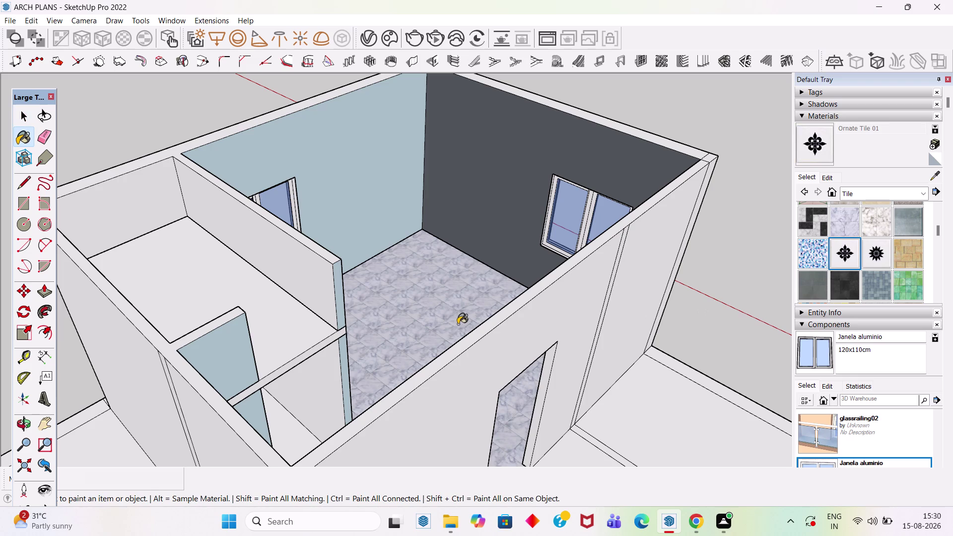
Try painting the grouped bedroom floor with Ornate Tile 01, without success.
click(463, 318)
click(458, 305)
click(417, 316)
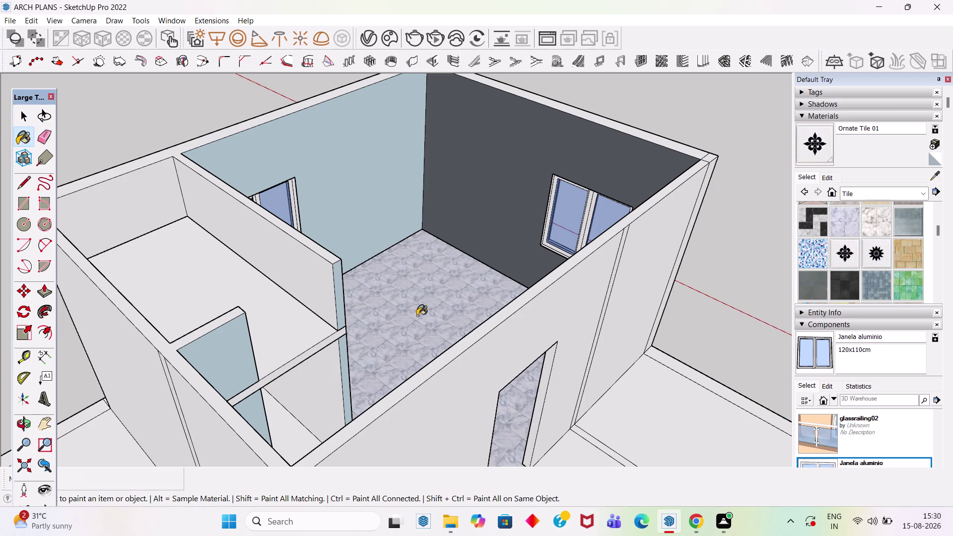
key(space)
click(430, 314)
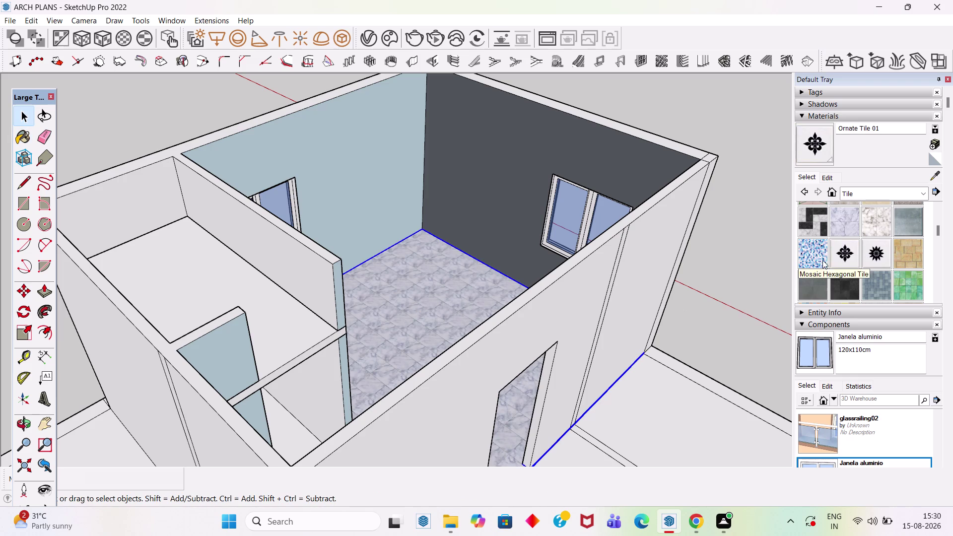
click(847, 256)
click(407, 306)
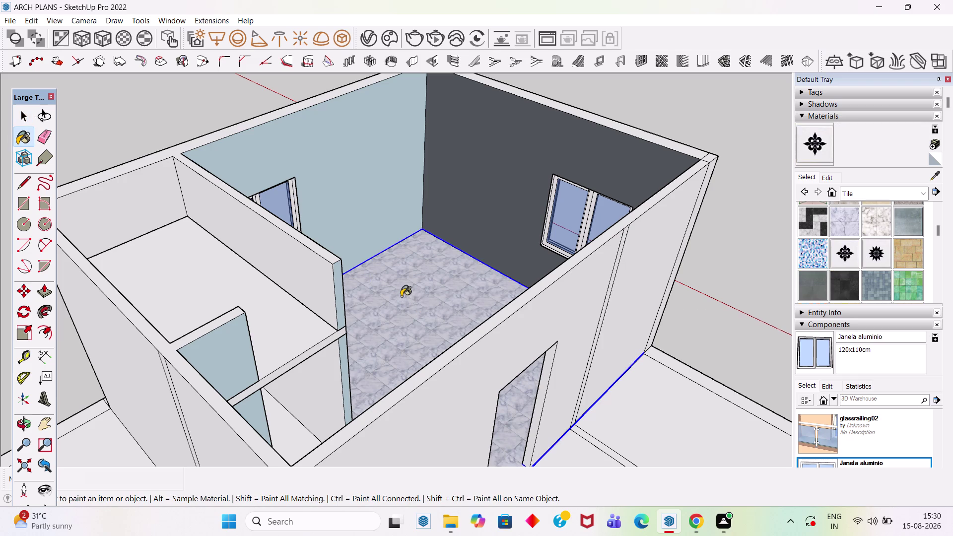
Explode the floor group and paint the bedroom floor with Ornate Tile 01.
key(space)
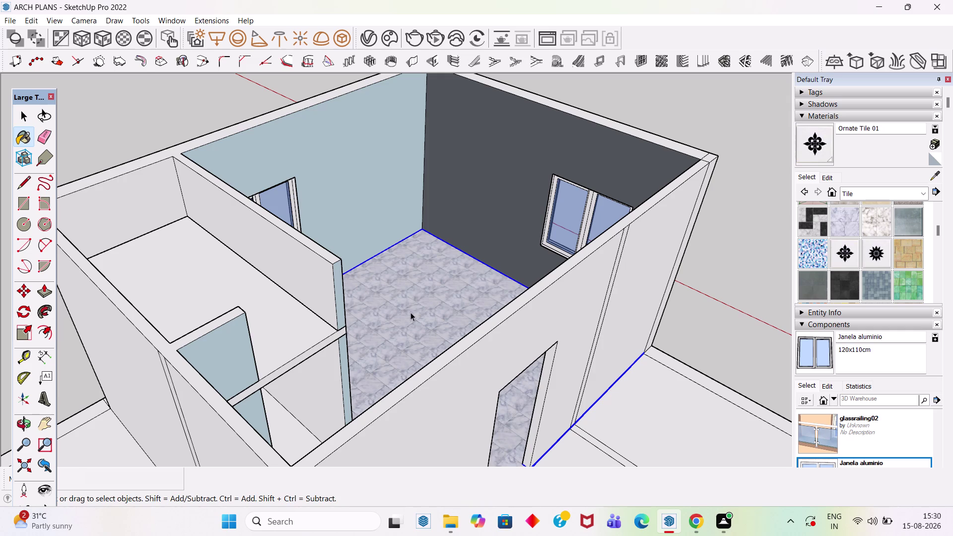
right_click(412, 311)
click(453, 138)
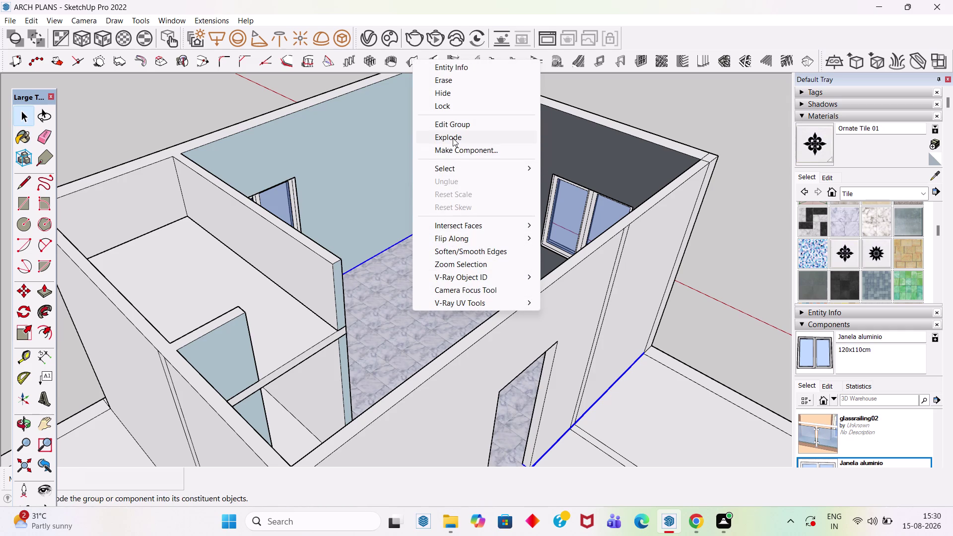
click(839, 250)
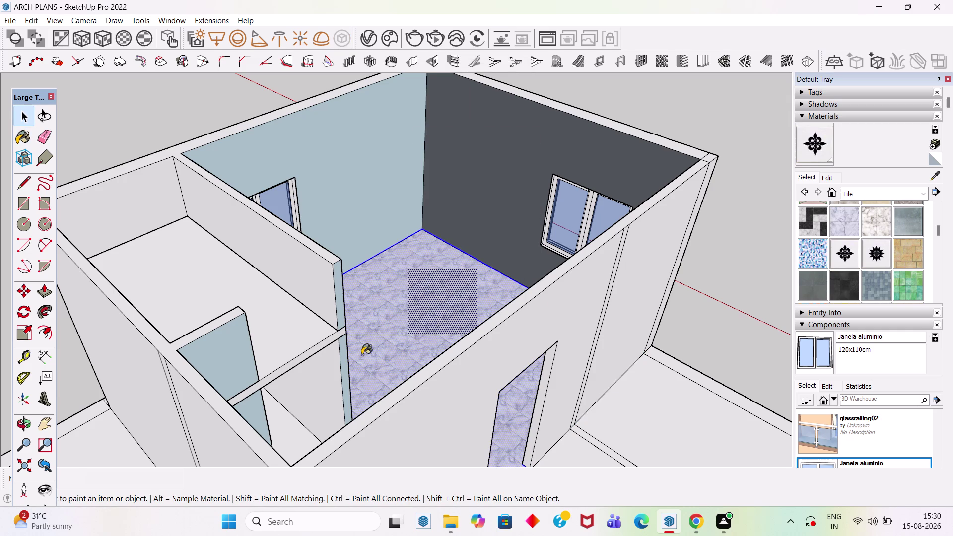
click(403, 341)
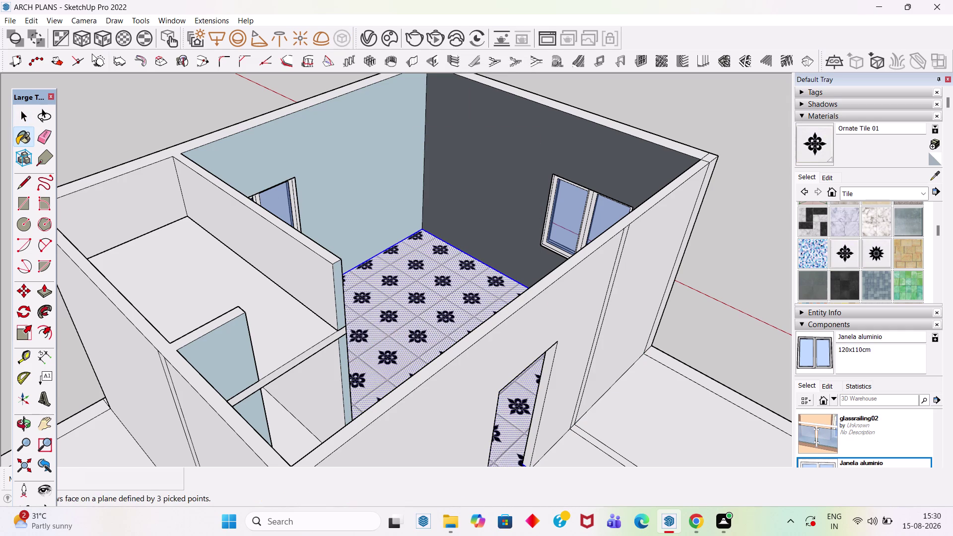
Orbit to look down into the bedroom and open the painted floor's context menu.
click(100, 41)
scroll(down, 3)
middle_drag(476, 116, 476, 122)
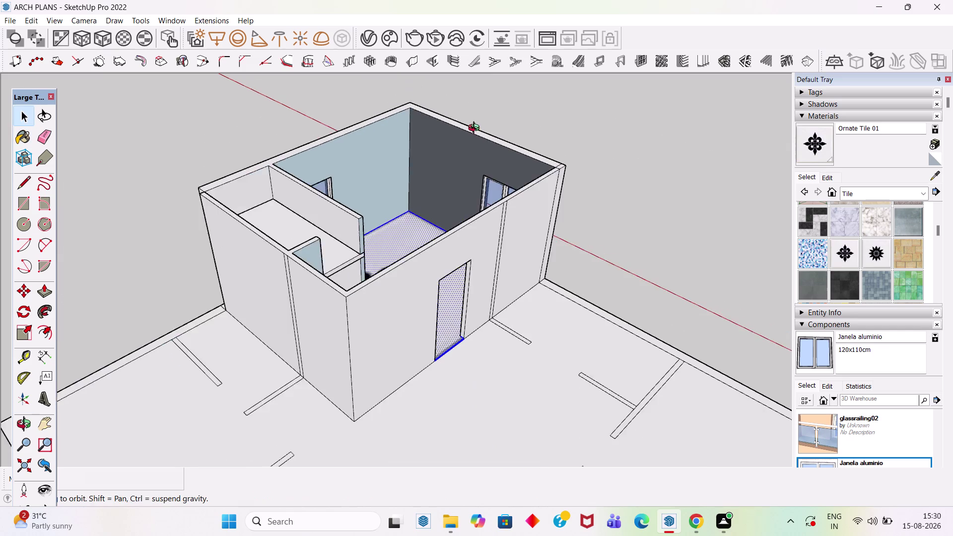
middle_drag(476, 122, 172, 231)
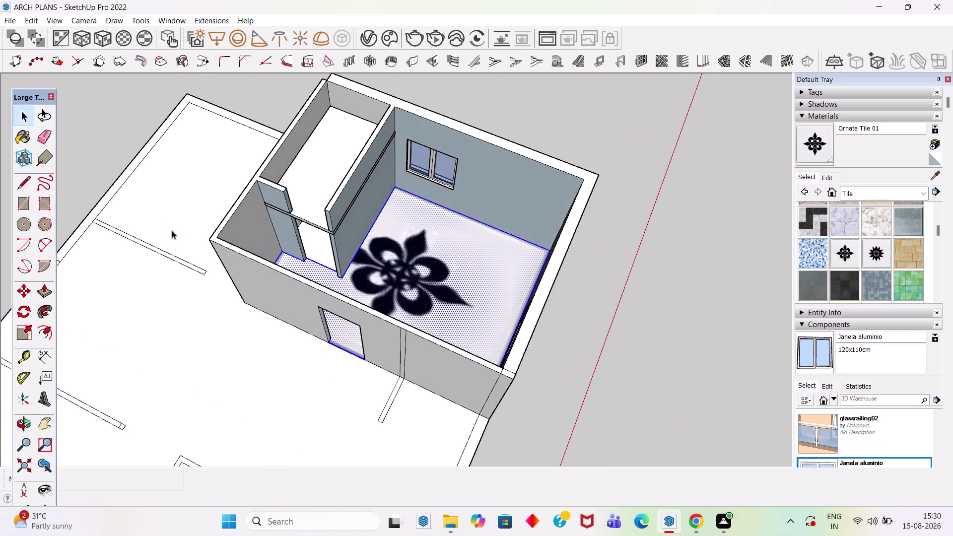
right_click(438, 244)
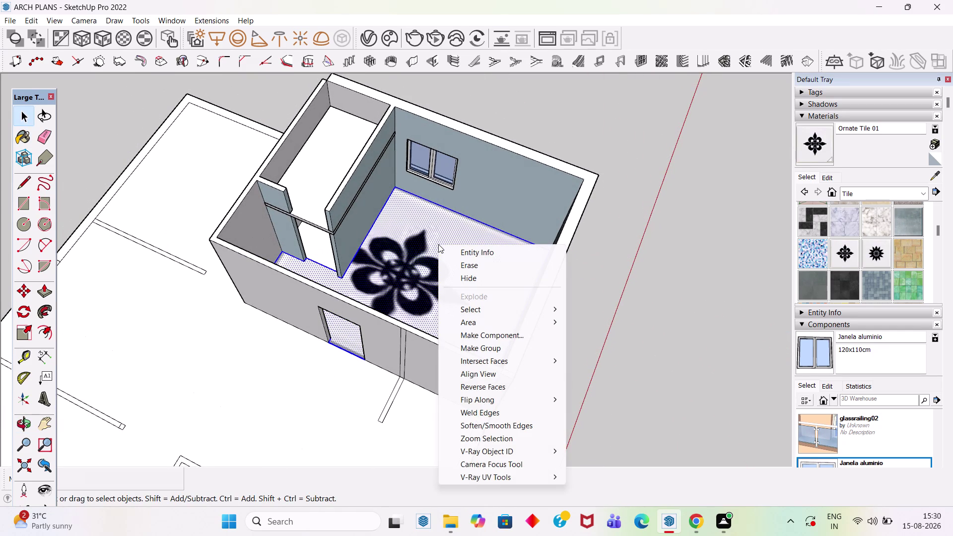
Select the floor face, start Texture > Position, and drag pins to shift and scale the tile.
click(439, 255)
click(416, 272)
right_click(416, 272)
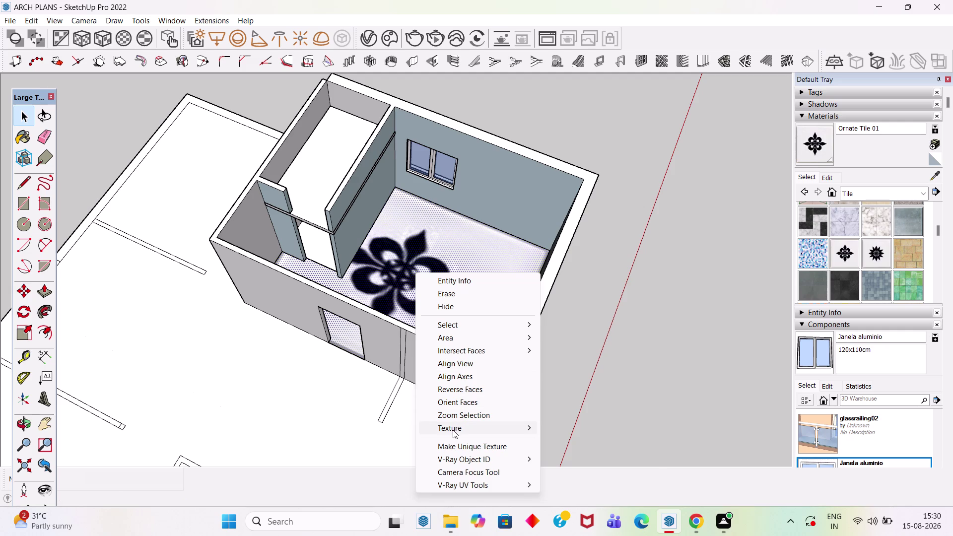
click(453, 430)
click(599, 431)
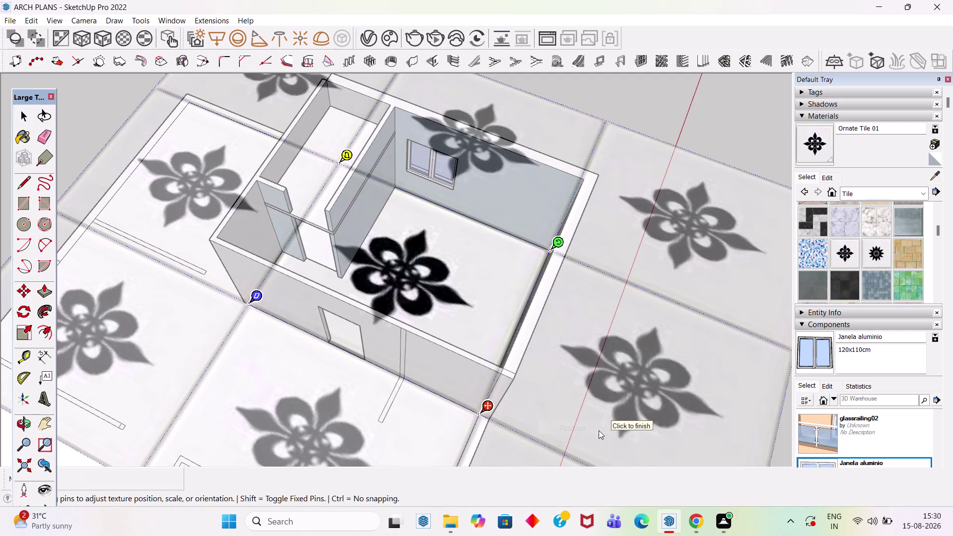
drag(403, 285, 445, 287)
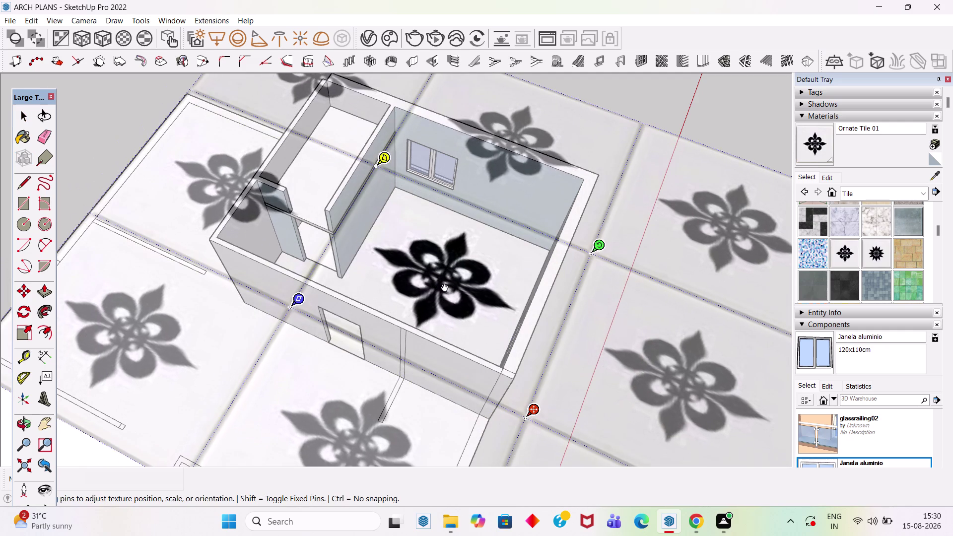
drag(445, 287, 441, 275)
drag(526, 399, 510, 393)
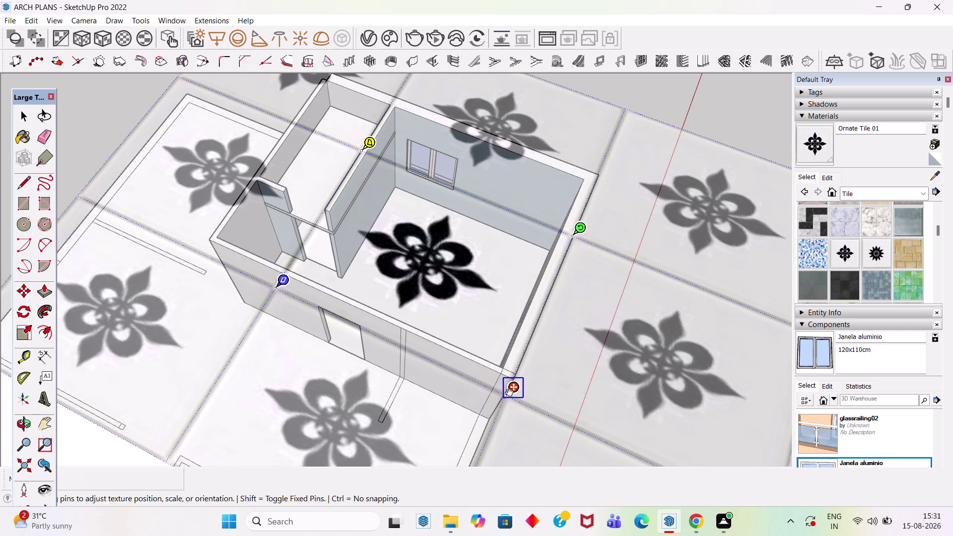
drag(510, 392, 521, 416)
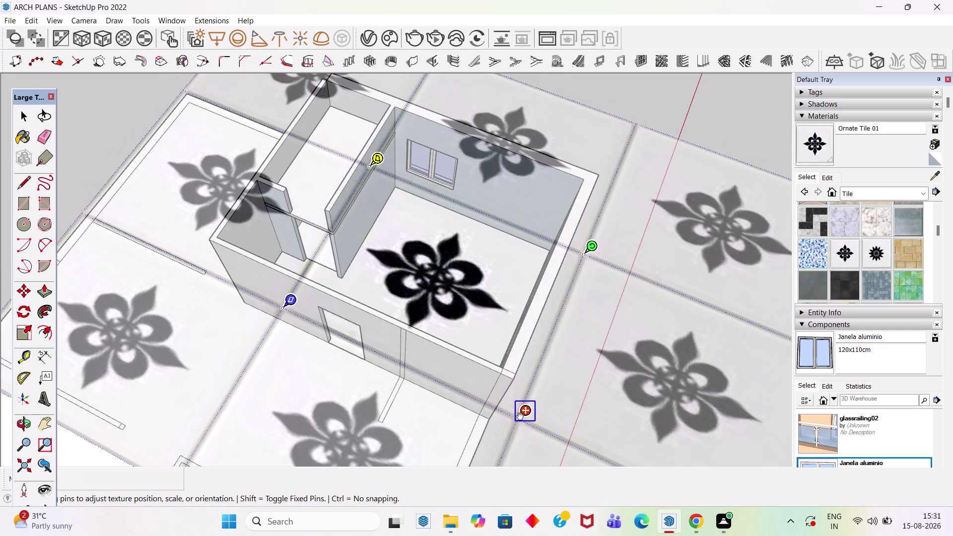
drag(521, 416, 520, 416)
drag(587, 250, 586, 258)
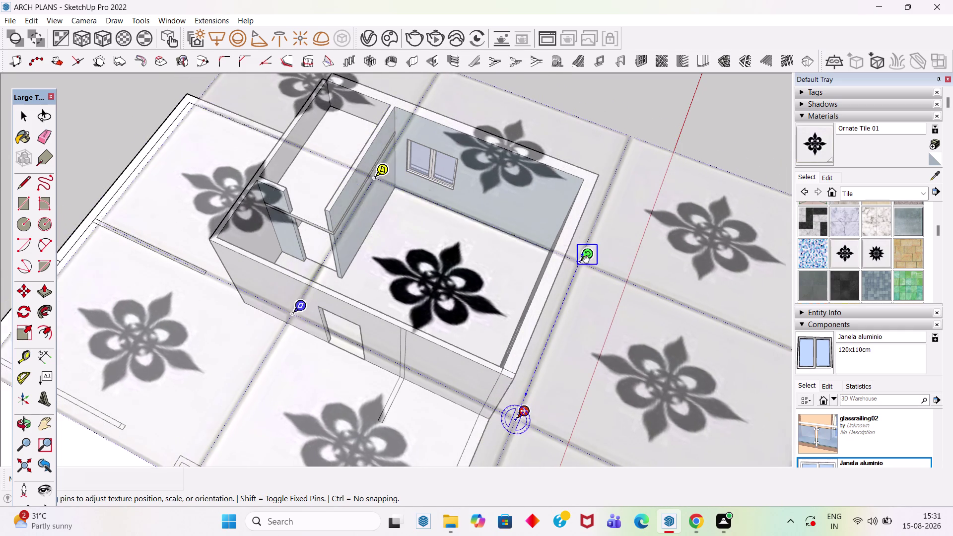
drag(587, 258, 576, 274)
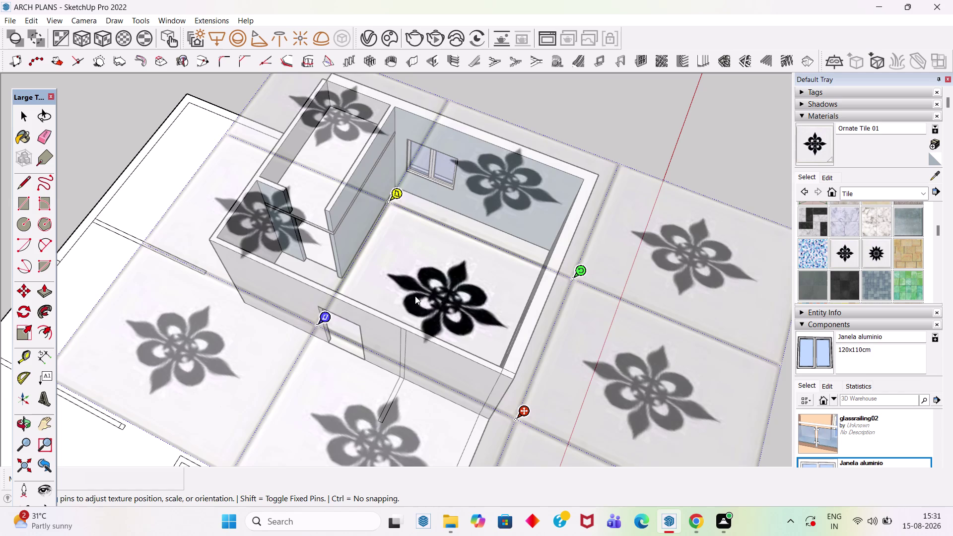
Reshape, enlarge and straighten the Ornate Tile 01 pattern with the texture pins.
drag(442, 289, 447, 270)
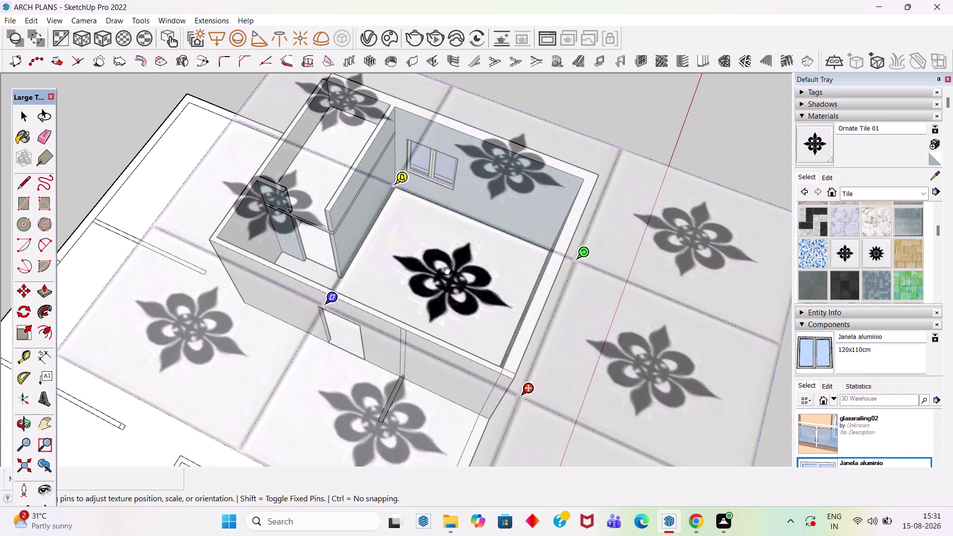
drag(448, 271, 440, 270)
drag(318, 301, 335, 307)
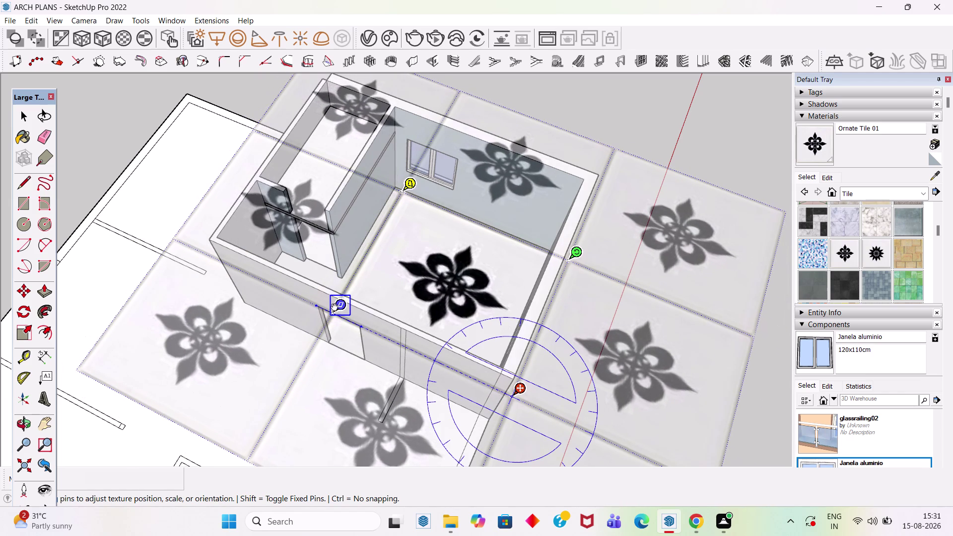
drag(335, 307, 335, 305)
drag(433, 283, 418, 276)
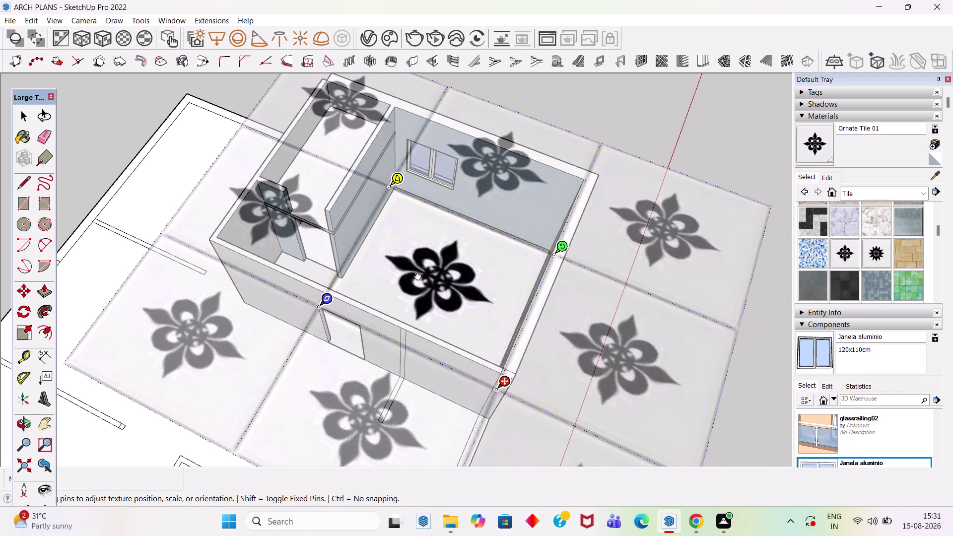
drag(419, 276, 418, 277)
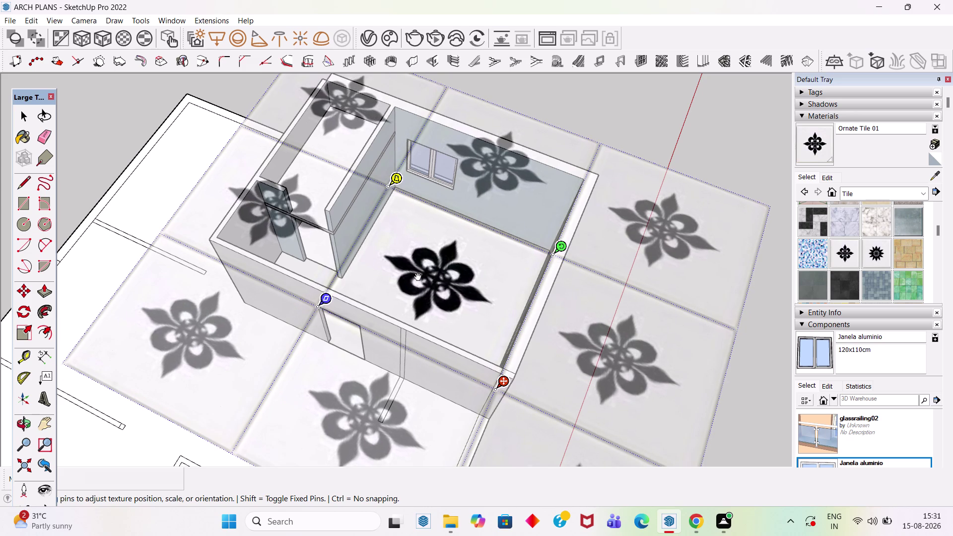
drag(418, 276, 420, 276)
drag(325, 302, 347, 301)
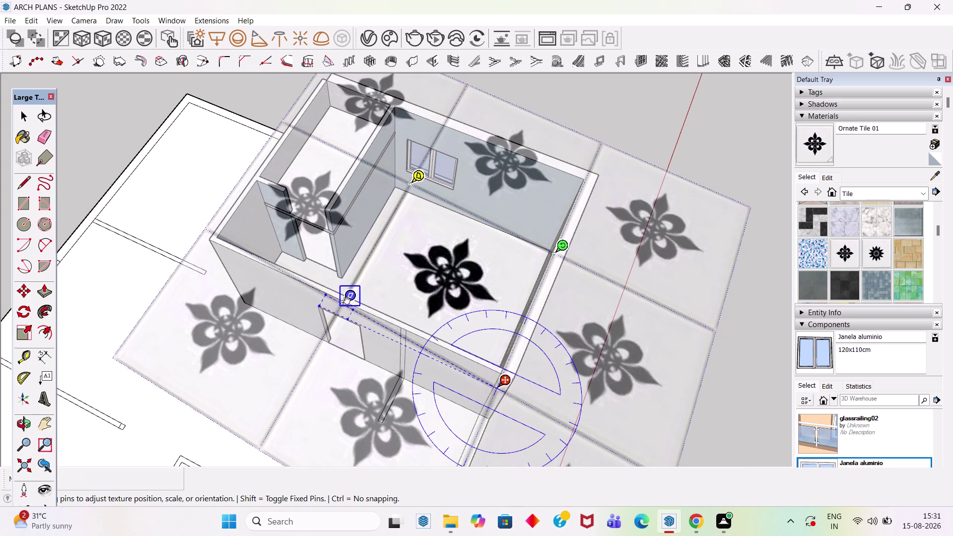
drag(347, 301, 346, 306)
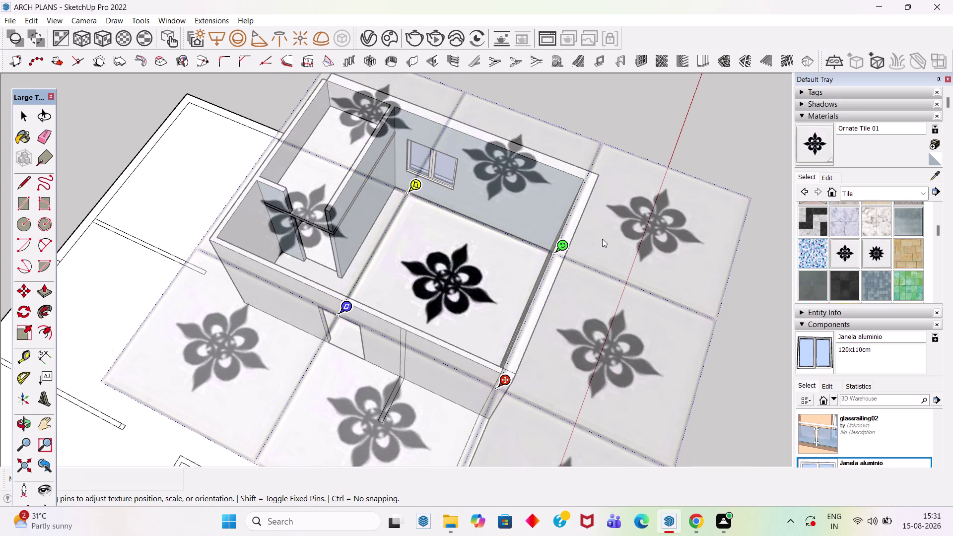
drag(567, 251, 563, 260)
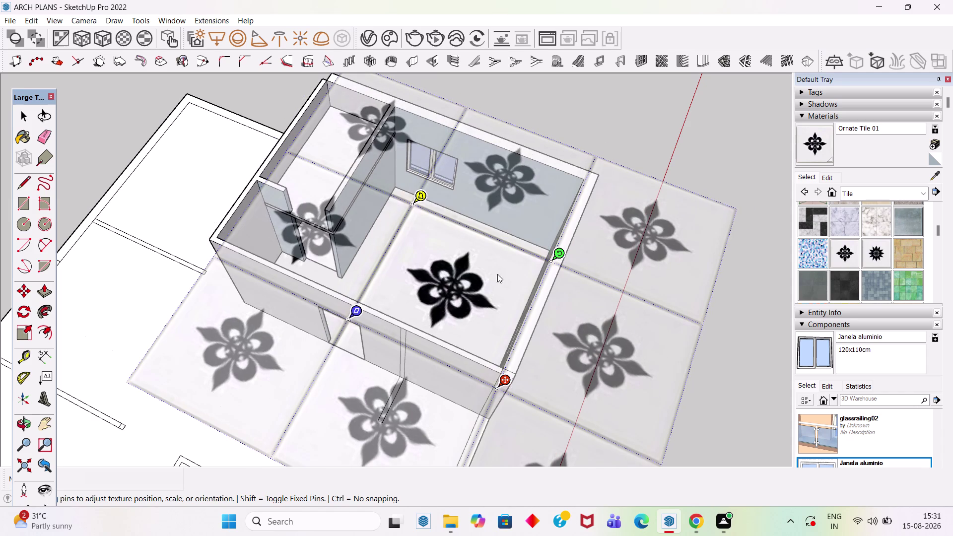
drag(487, 283, 479, 277)
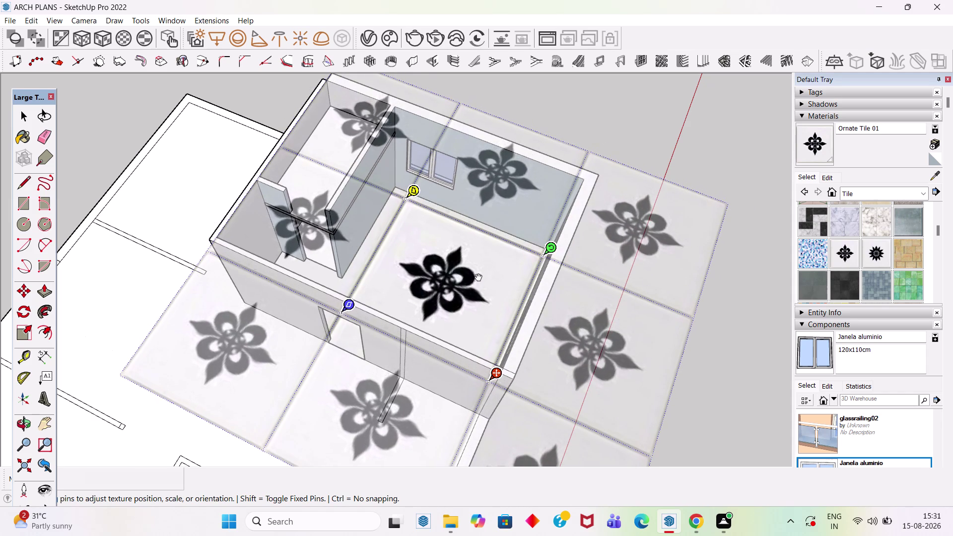
drag(480, 276, 477, 276)
Orbit to a top view and scale the motif up, centring it in the room.
scroll(up, 3)
scroll(up, 3)
middle_drag(498, 286, 395, 301)
scroll(down, 3)
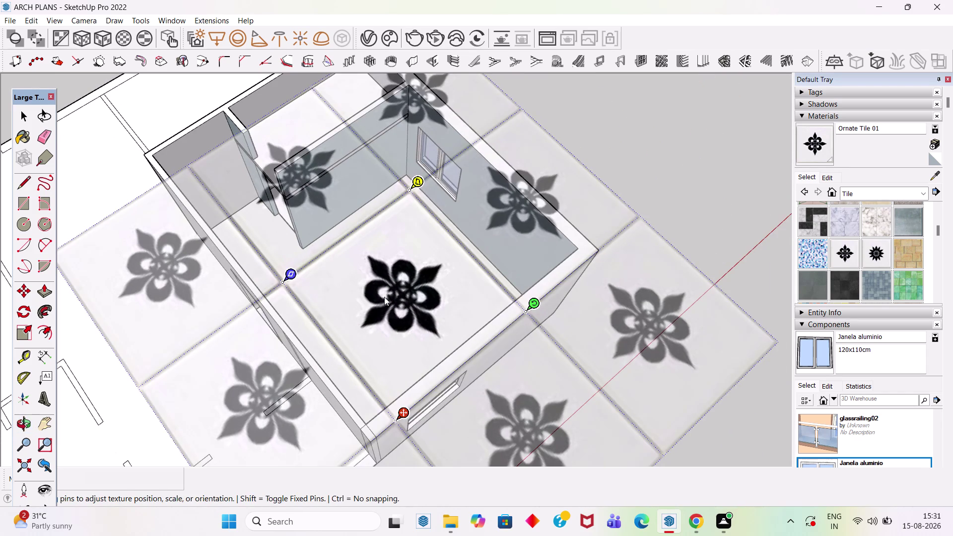
drag(404, 293, 400, 299)
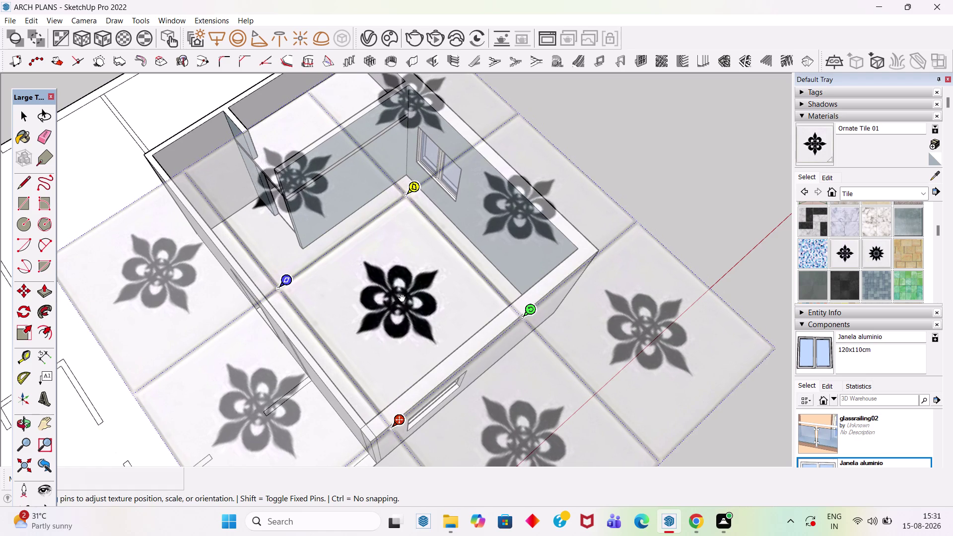
drag(400, 300, 395, 289)
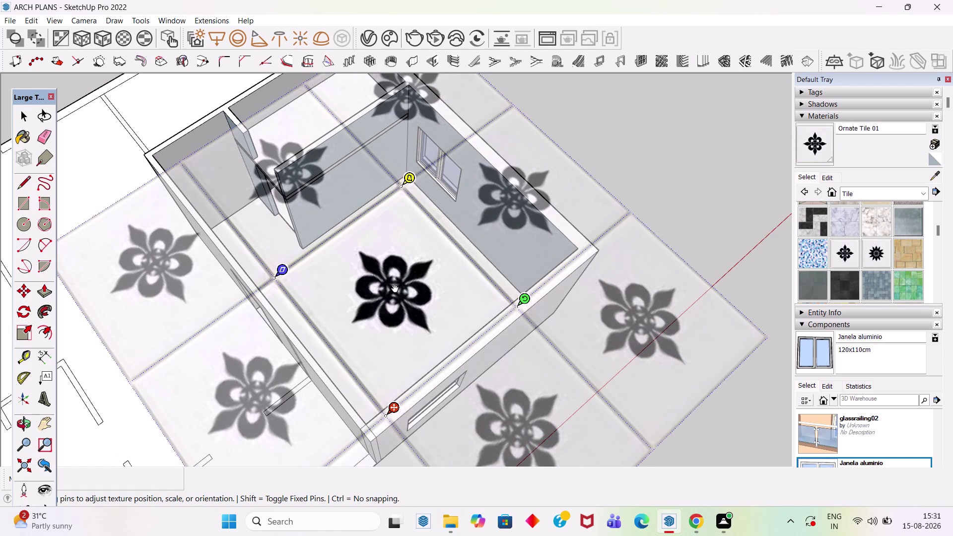
drag(395, 289, 388, 280)
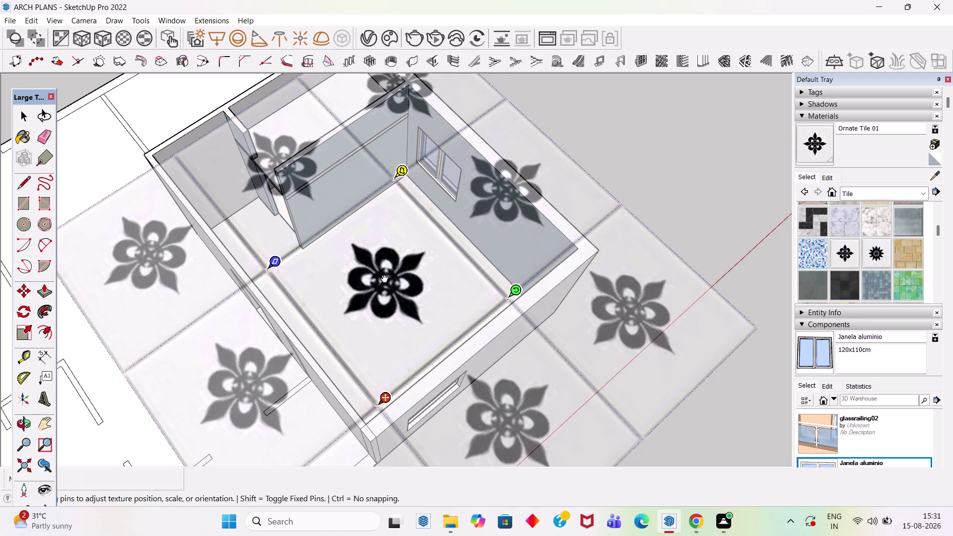
drag(387, 281, 376, 268)
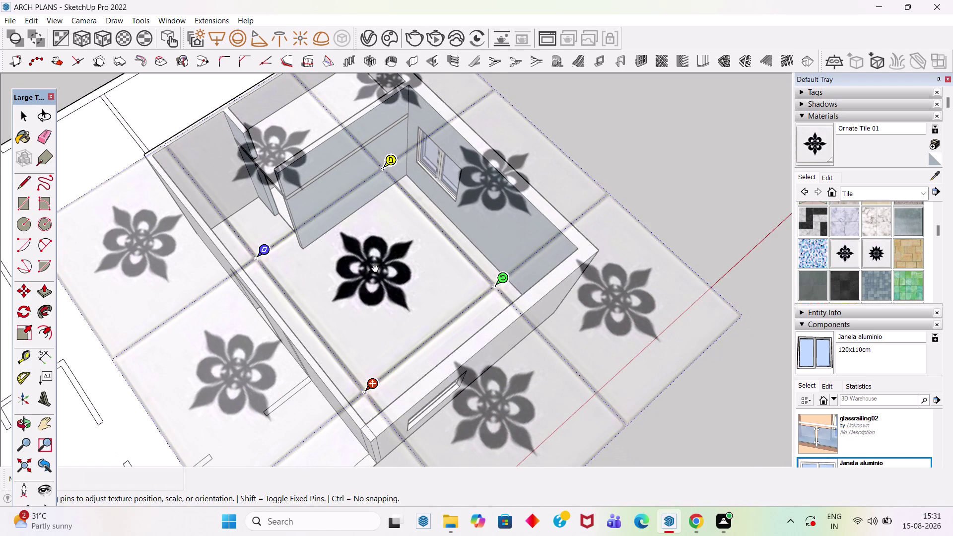
drag(376, 268, 377, 268)
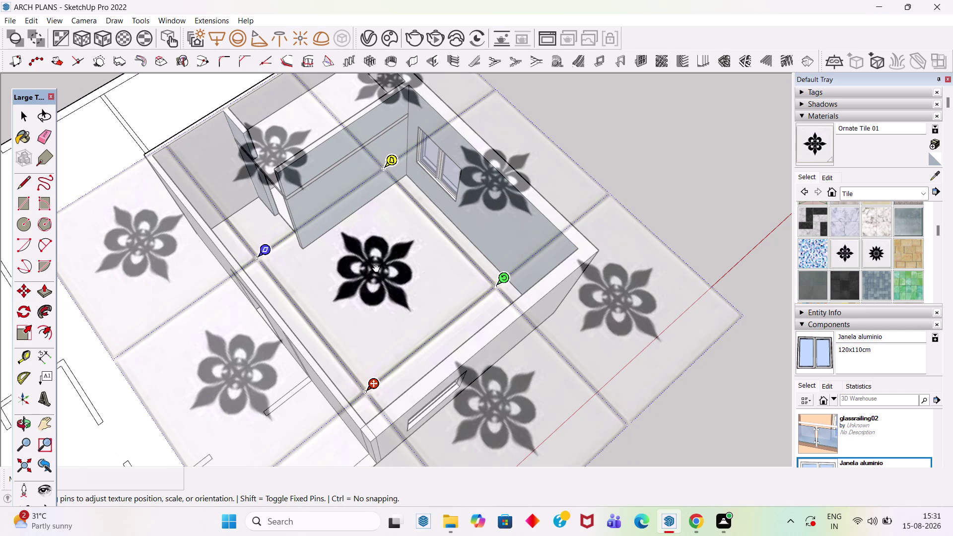
drag(377, 269, 375, 269)
Finish positioning, orbit to look straight down, and reopen the floor face's context menu.
click(611, 139)
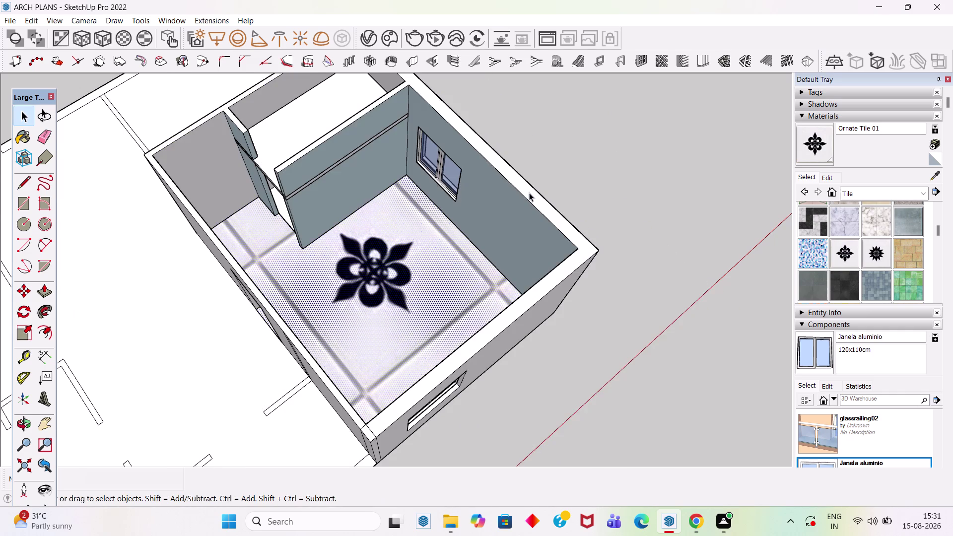
scroll(down, 3)
click(586, 166)
middle_drag(492, 238, 772, 186)
scroll(up, 3)
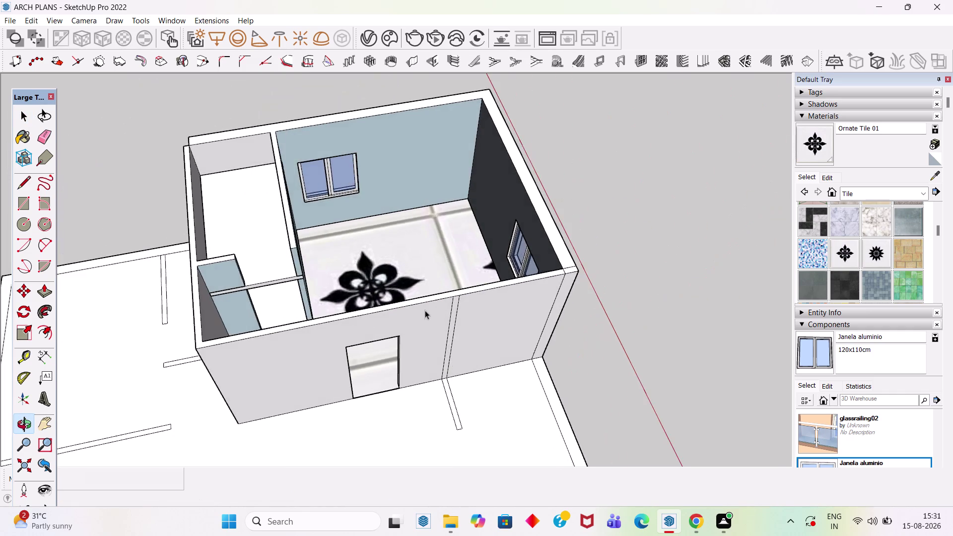
scroll(up, 3)
middle_drag(364, 227, 269, 340)
scroll(up, 3)
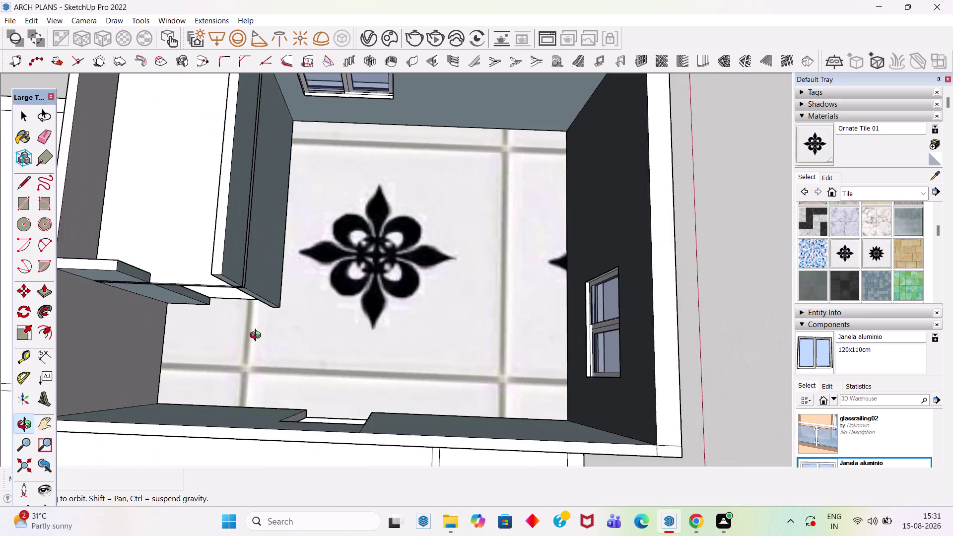
middle_drag(269, 341, 248, 328)
scroll(down, 3)
click(363, 303)
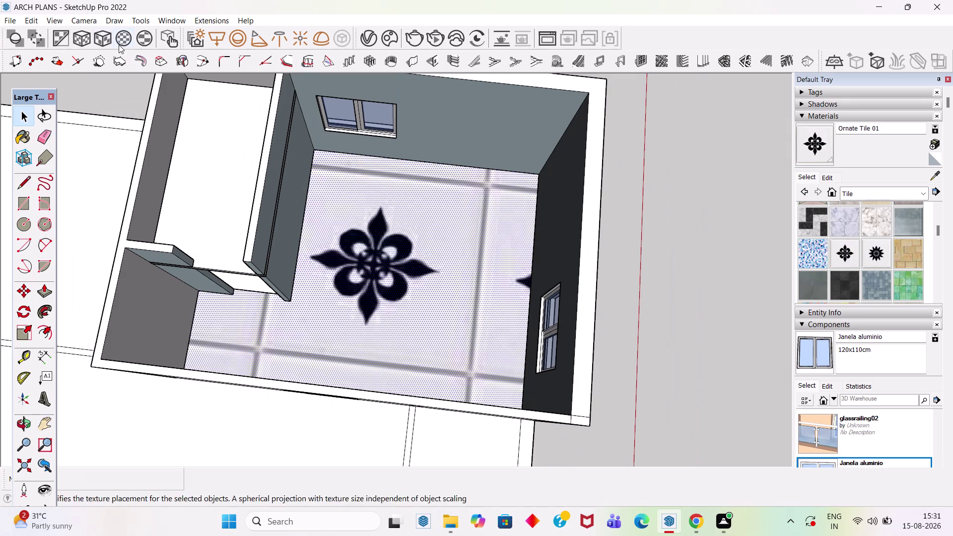
right_click(422, 251)
Start Texture > Position and slide the ornate motif to recentre it on the floor.
click(476, 404)
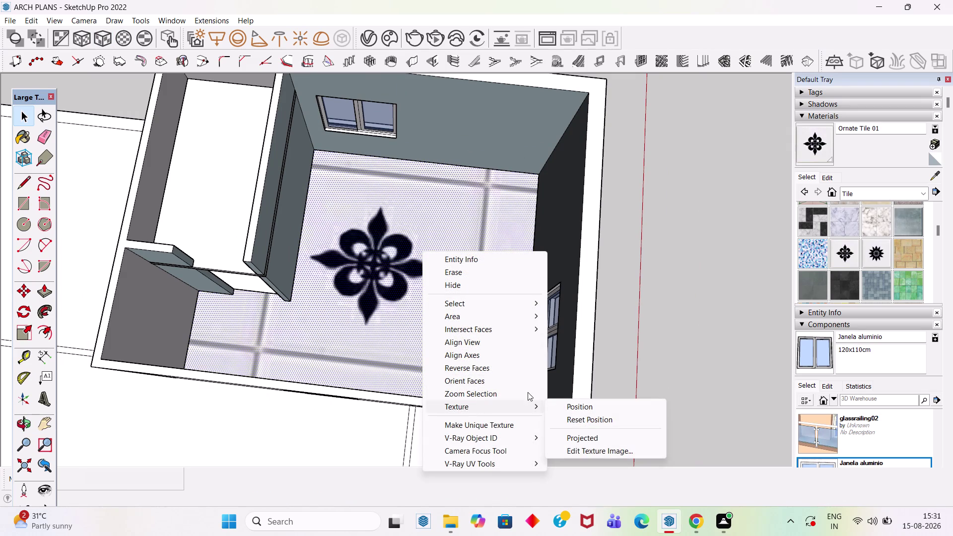
click(583, 406)
drag(426, 309, 442, 308)
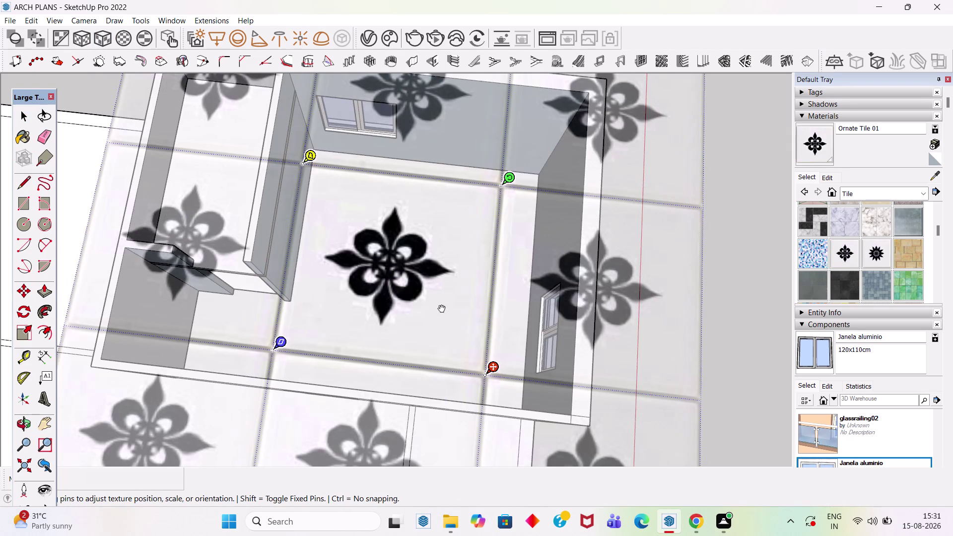
drag(442, 309, 468, 311)
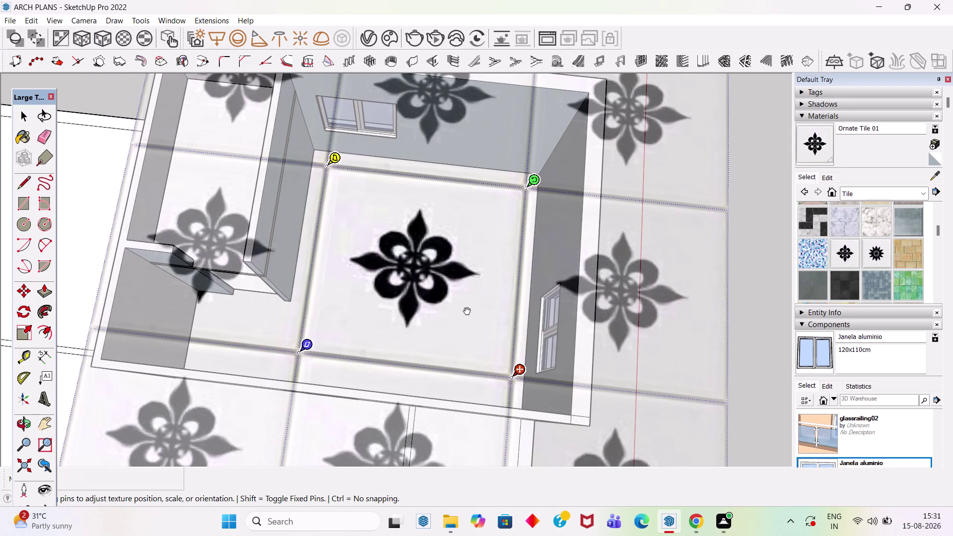
drag(468, 311, 466, 309)
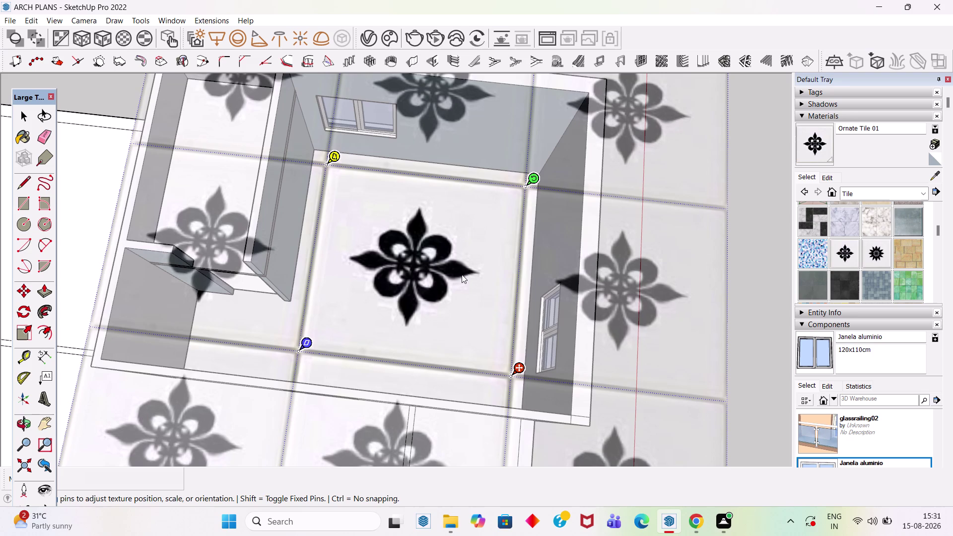
drag(529, 182, 534, 148)
drag(444, 262, 456, 280)
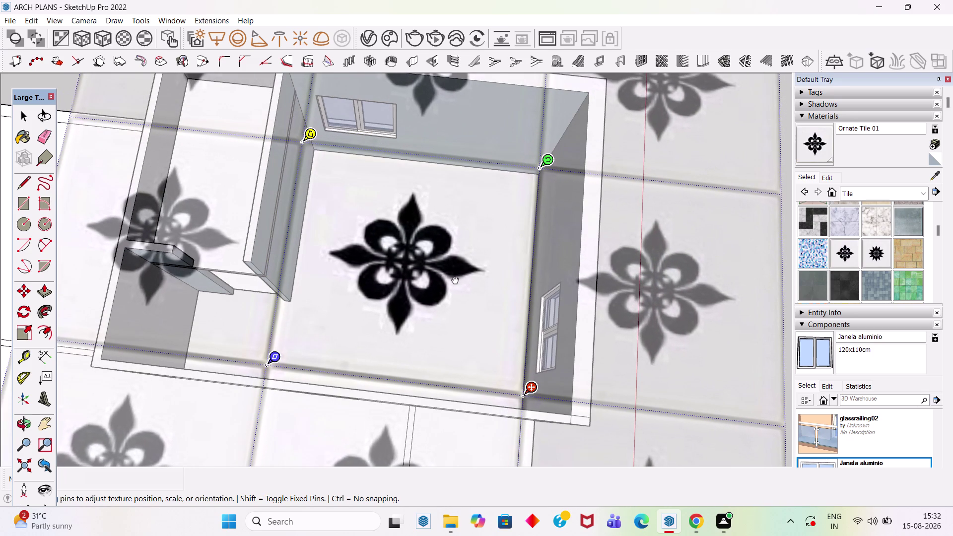
drag(456, 280, 458, 281)
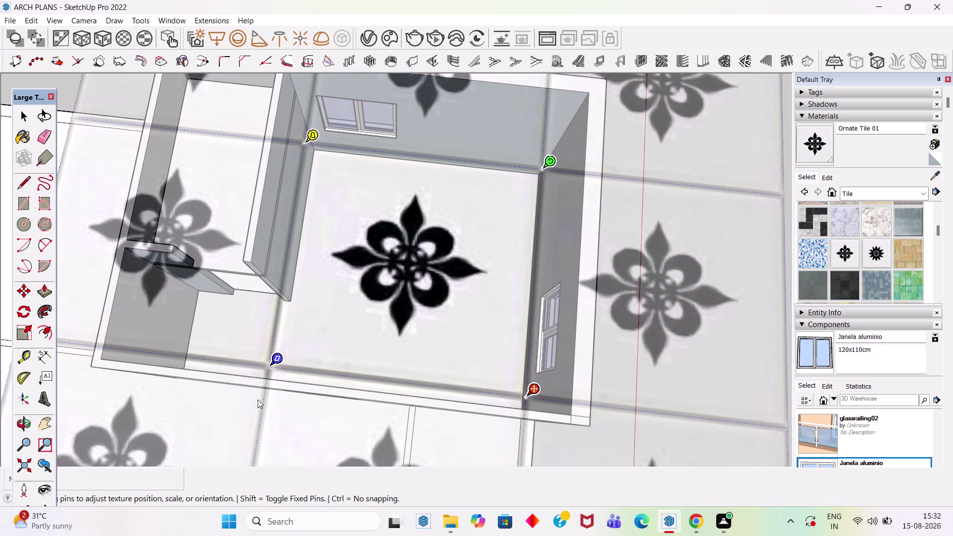
Resize and rotate the motif, undo the last pin change, then choose Done.
drag(271, 364, 258, 368)
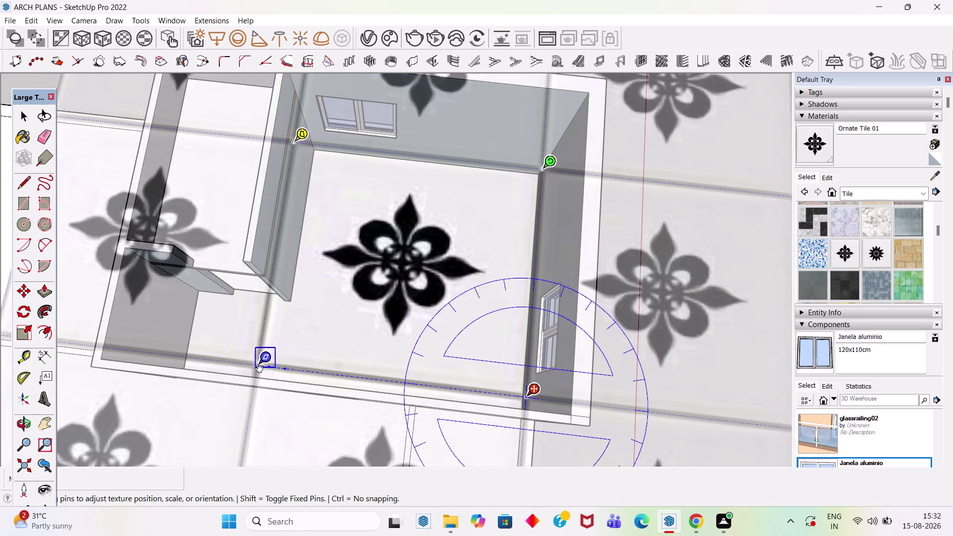
drag(258, 368, 254, 368)
drag(386, 283, 385, 300)
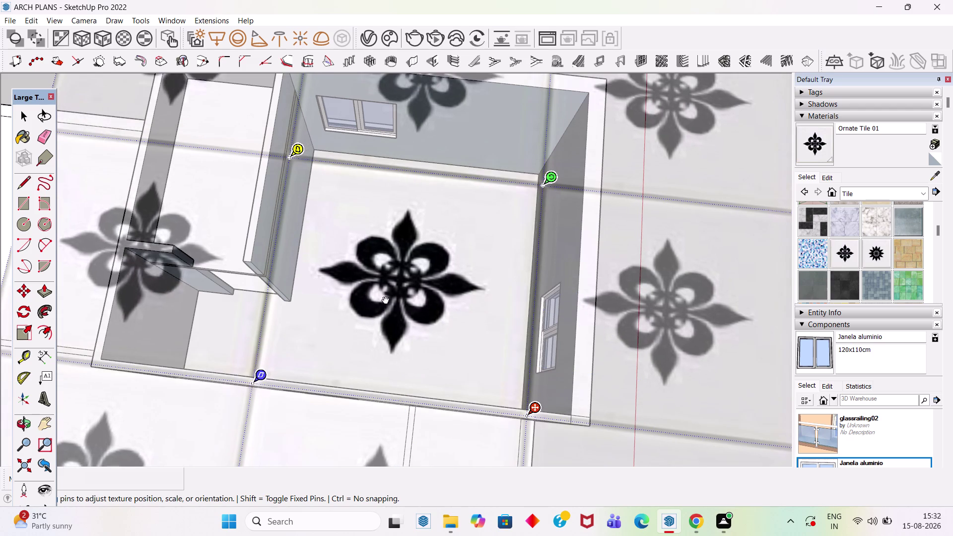
drag(386, 300, 389, 287)
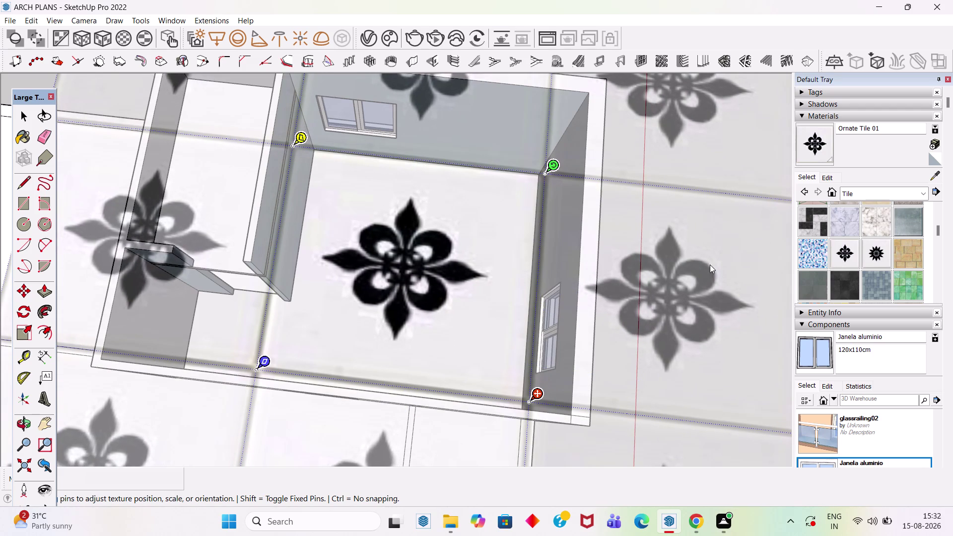
right_click(484, 297)
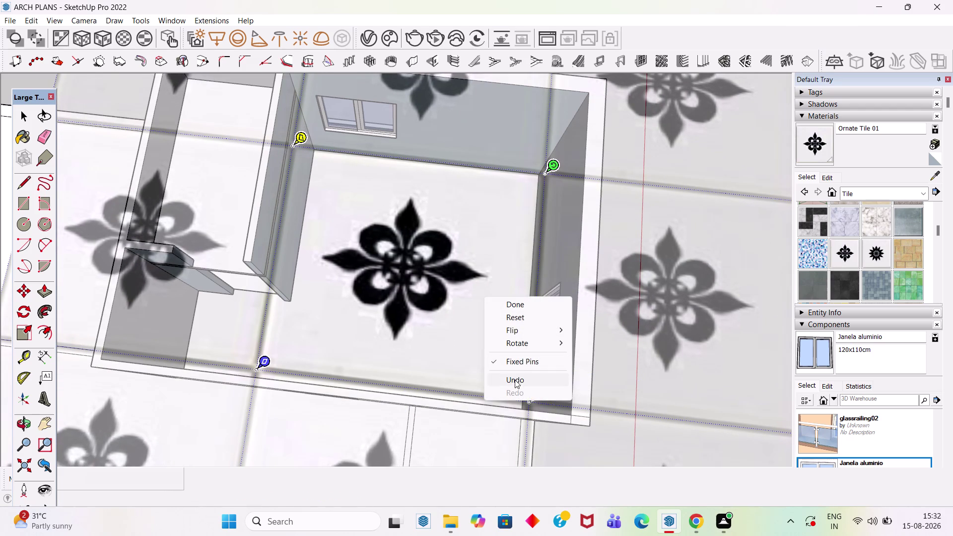
click(521, 306)
click(647, 316)
Orbit into the room and paint the bedroom floor with star-patterned Ornate Tile 02.
scroll(down, 3)
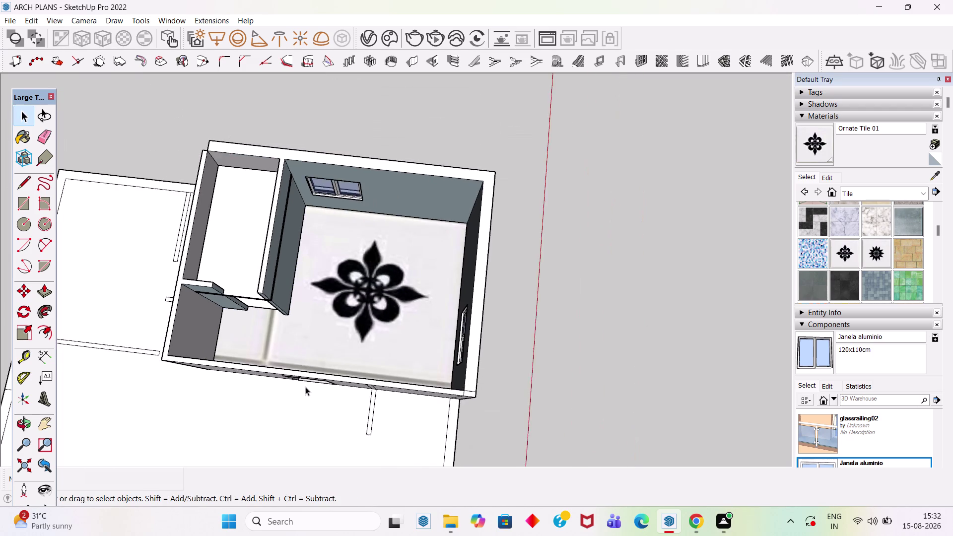
middle_drag(353, 375, 429, 355)
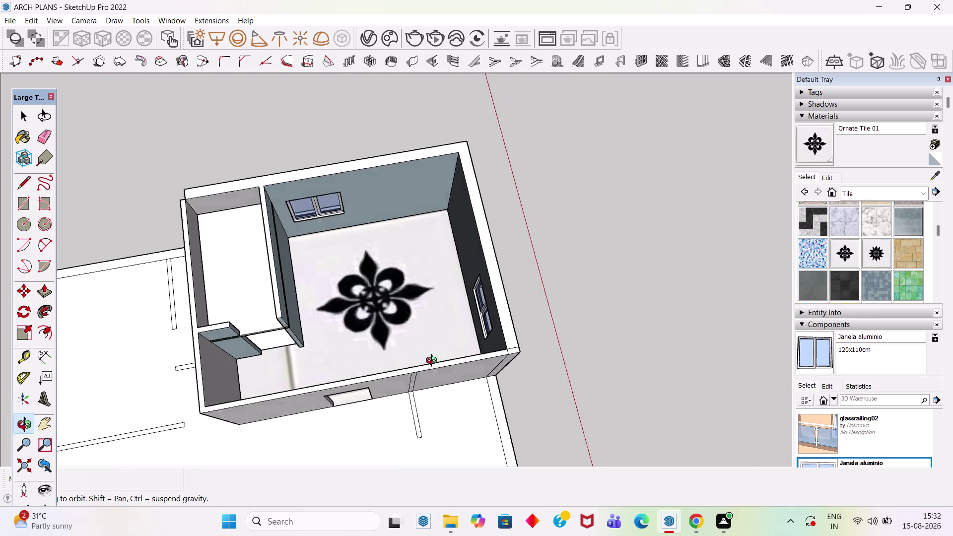
middle_drag(430, 355, 505, 300)
scroll(up, 3)
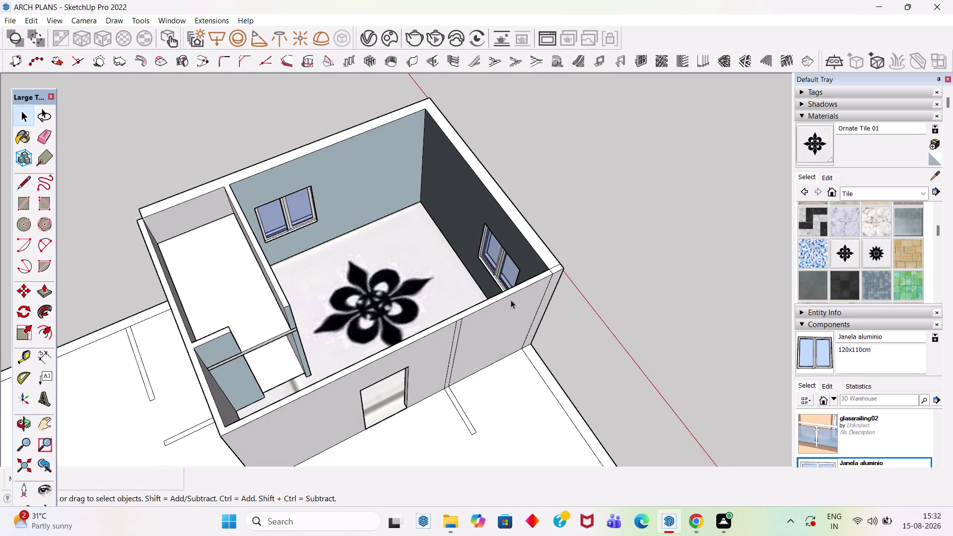
click(373, 299)
scroll(up, 3)
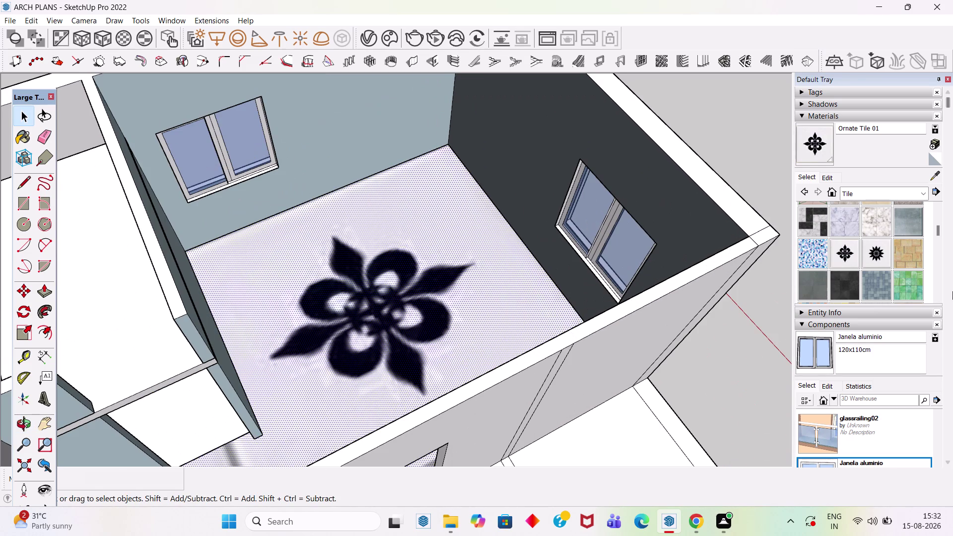
click(878, 260)
click(504, 286)
click(880, 254)
click(372, 350)
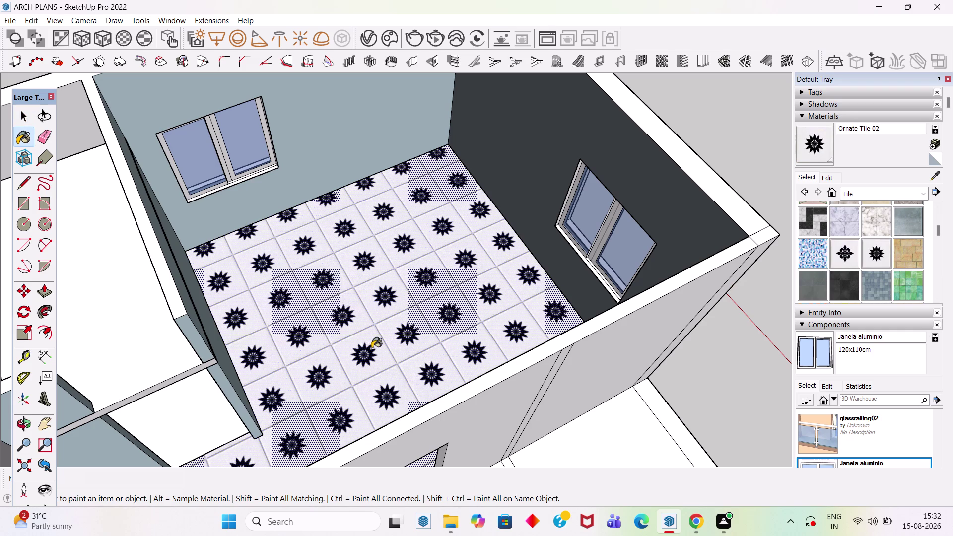
Select the bedroom floor face and orbit to view the whole room from above.
click(98, 40)
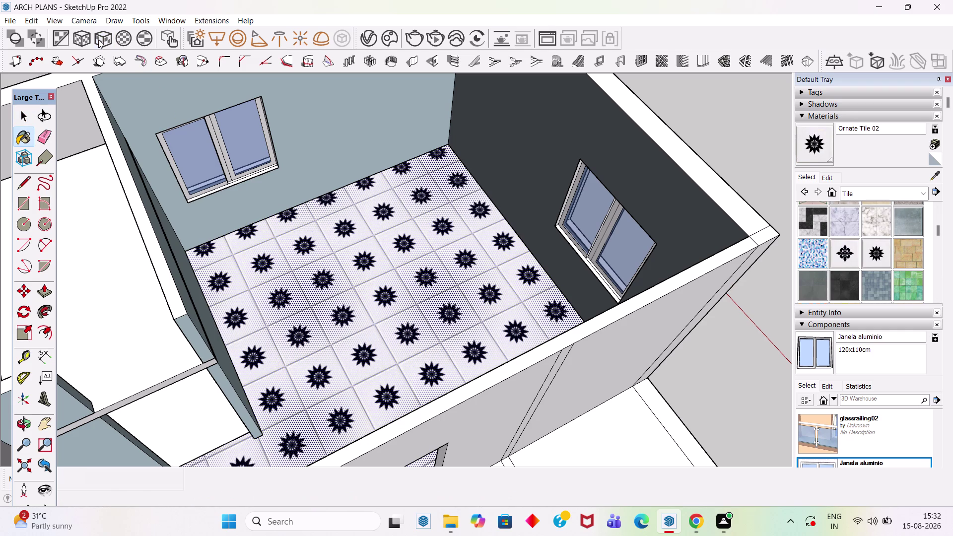
click(83, 37)
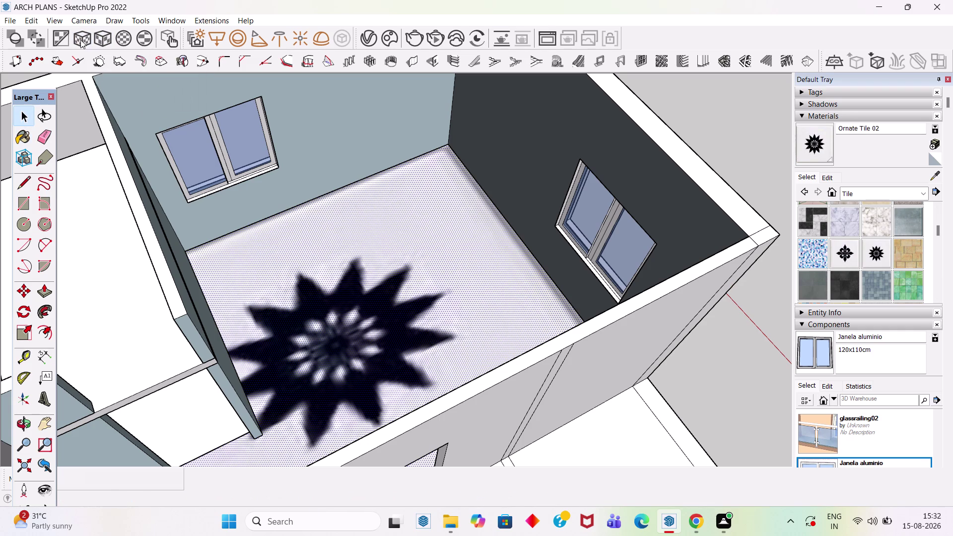
scroll(down, 3)
click(709, 212)
scroll(down, 3)
scroll(up, 3)
middle_drag(360, 271, 330, 342)
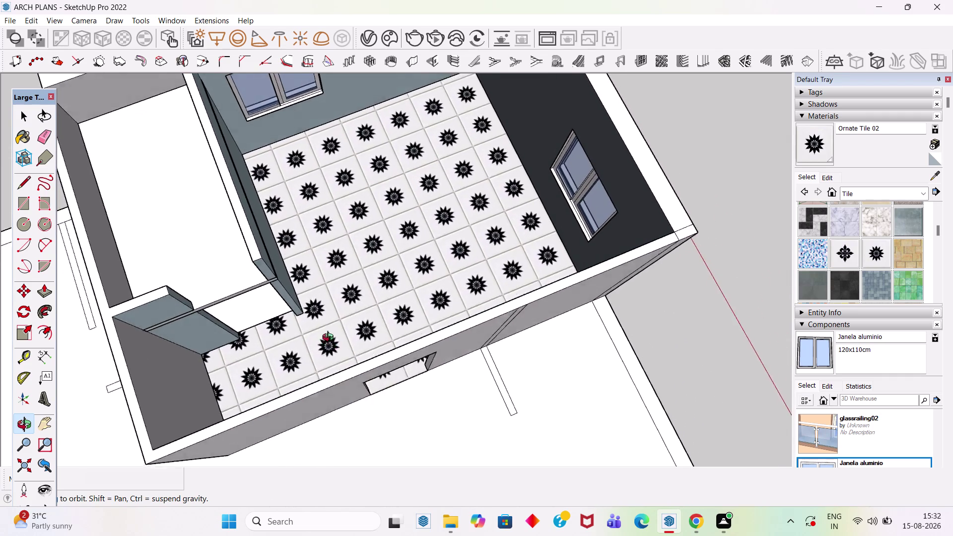
middle_drag(330, 342, 388, 274)
Try the Mosaic Hexagonal Tile and a black-and-white patterned tile on the floor.
click(814, 251)
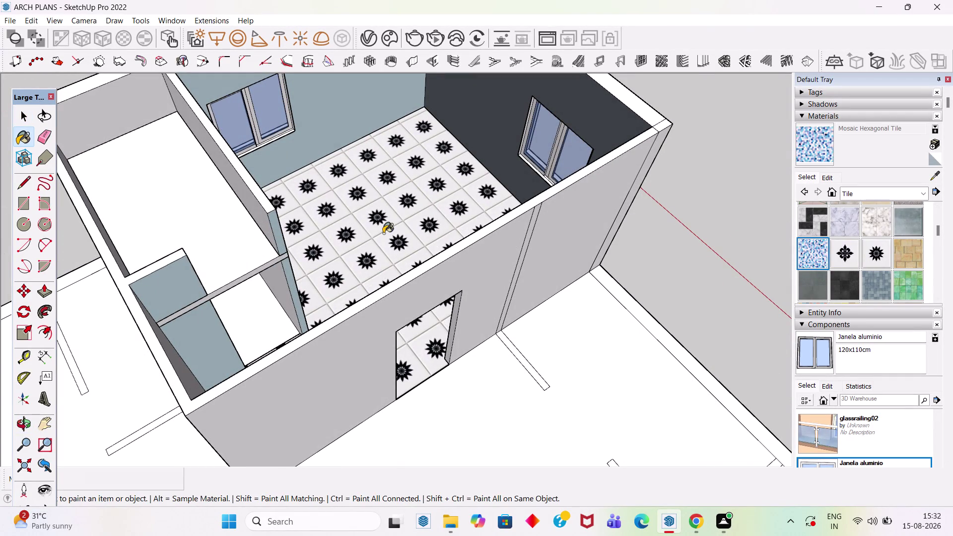
click(388, 232)
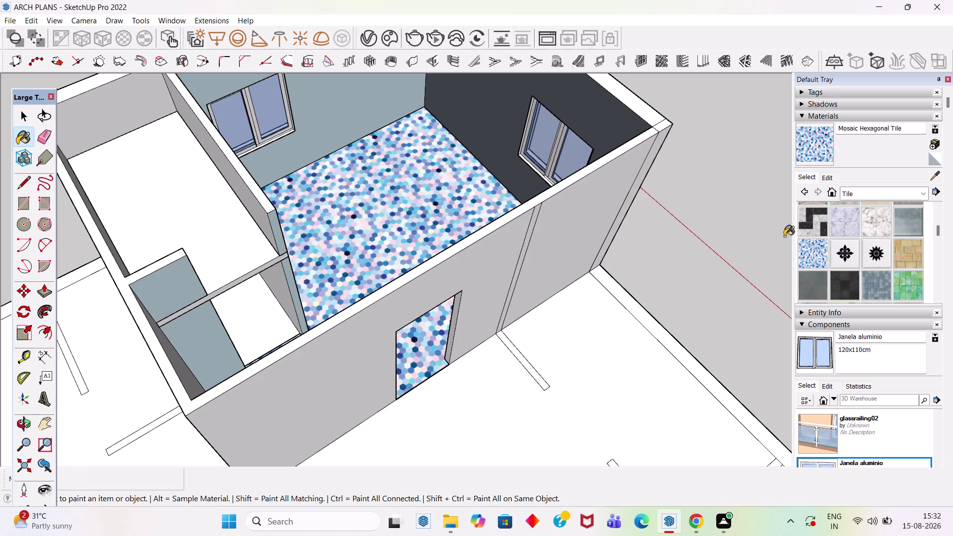
click(811, 225)
click(386, 224)
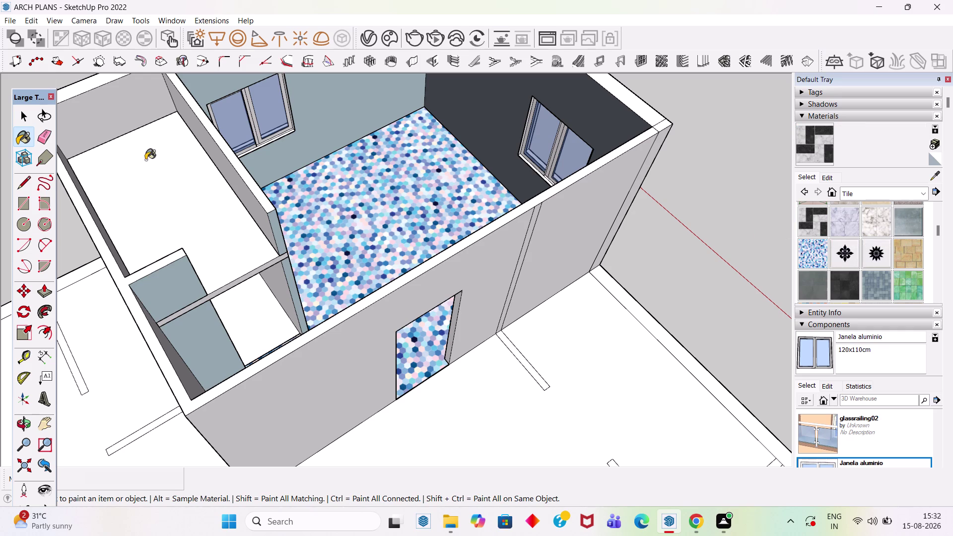
key(space)
click(402, 229)
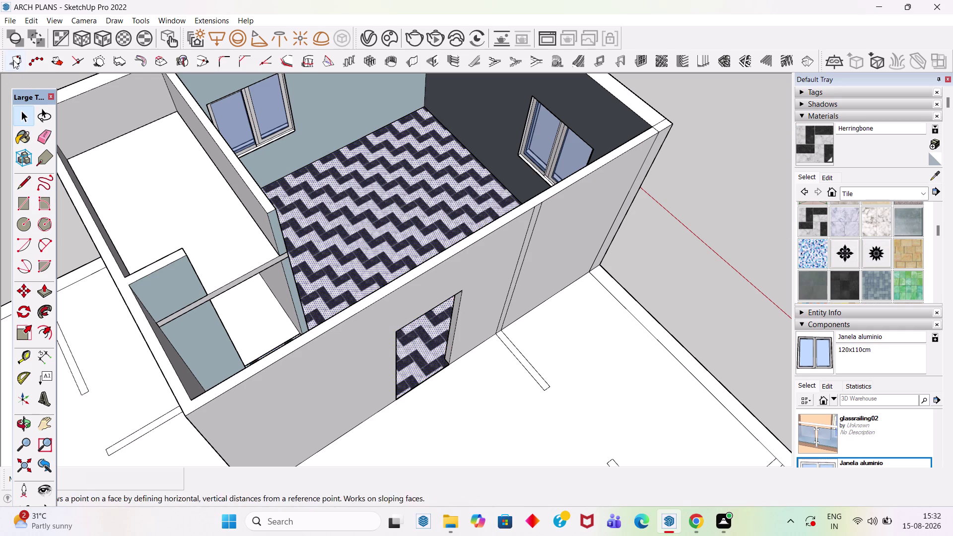
Paint the bedroom floor with Encaustic Tile Circular 01 after orbiting to inspect it.
click(83, 38)
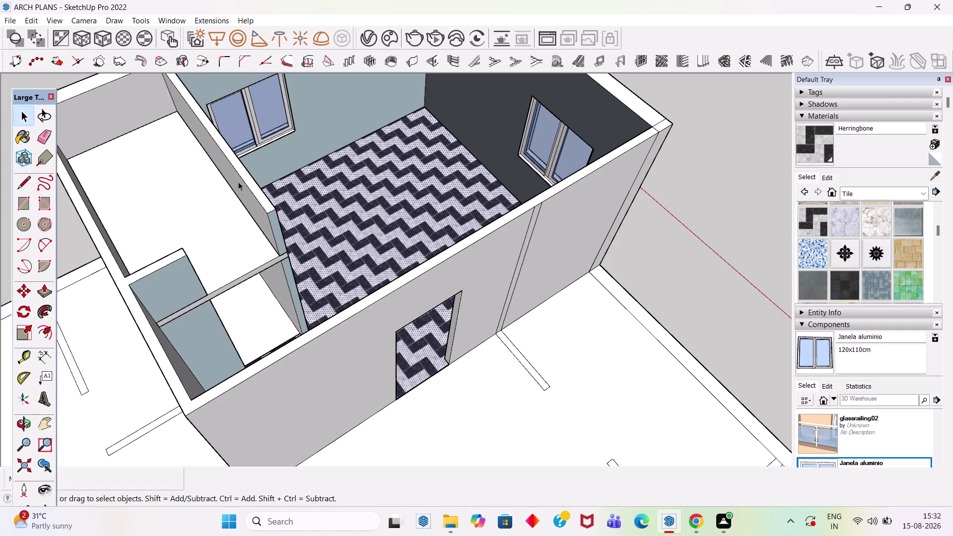
click(713, 169)
scroll(down, 3)
scroll(up, 3)
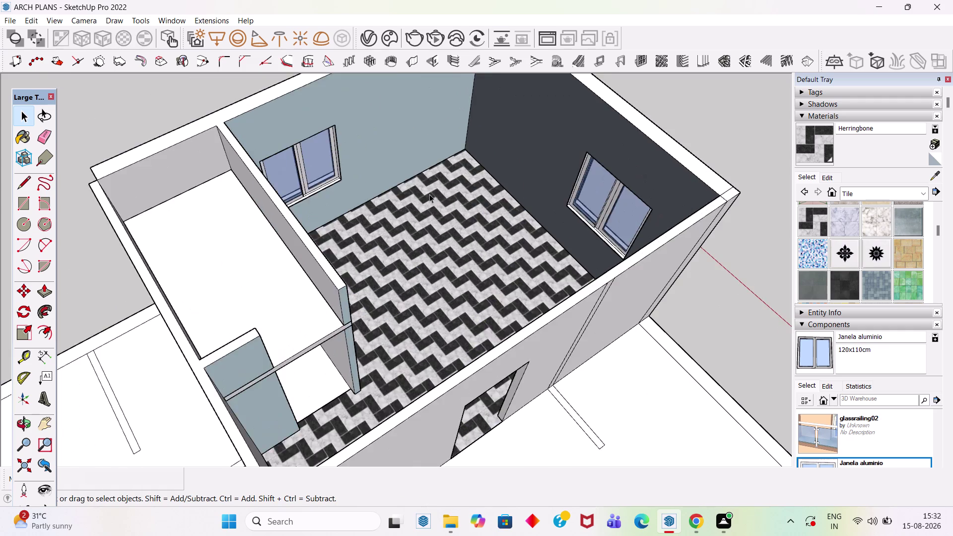
scroll(up, 3)
scroll(down, 3)
middle_drag(413, 227, 537, 111)
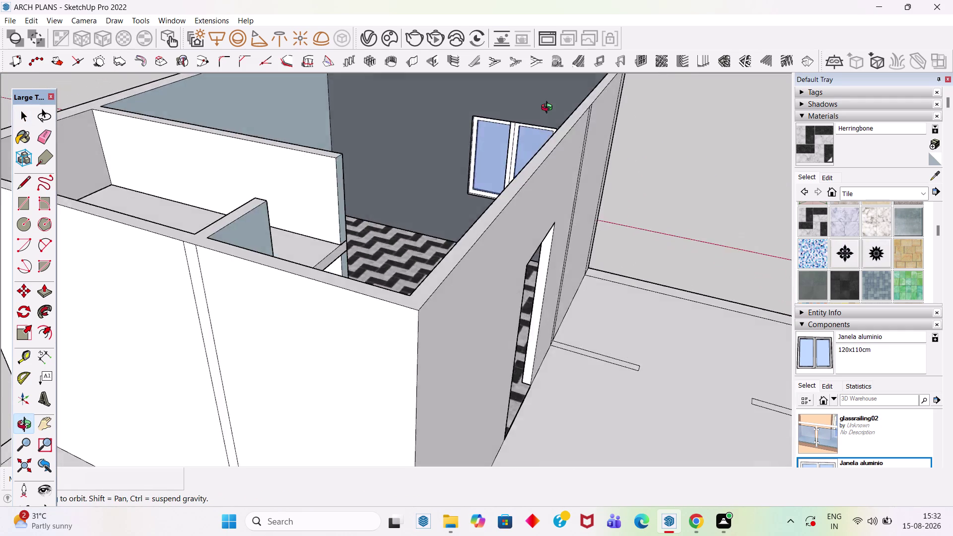
middle_drag(537, 111, 429, 263)
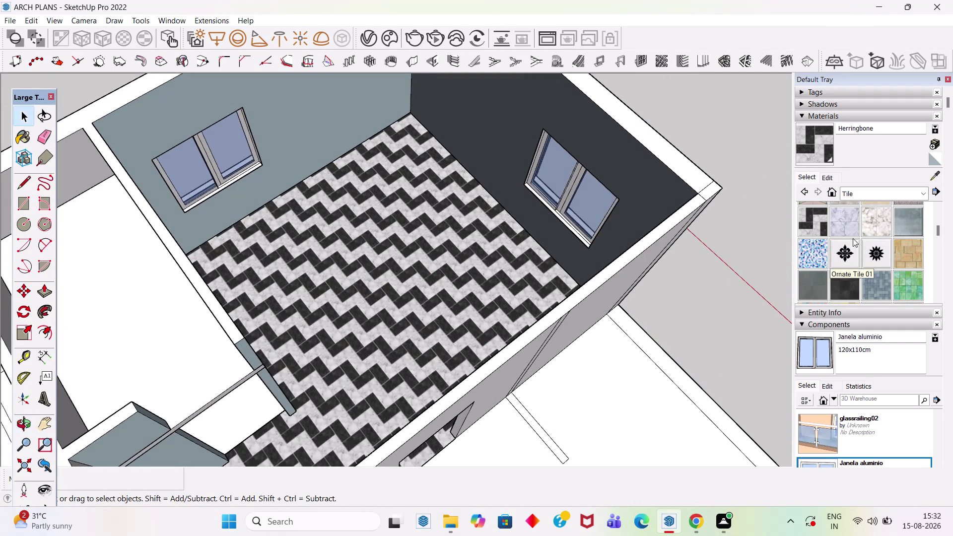
scroll(up, 3)
click(915, 216)
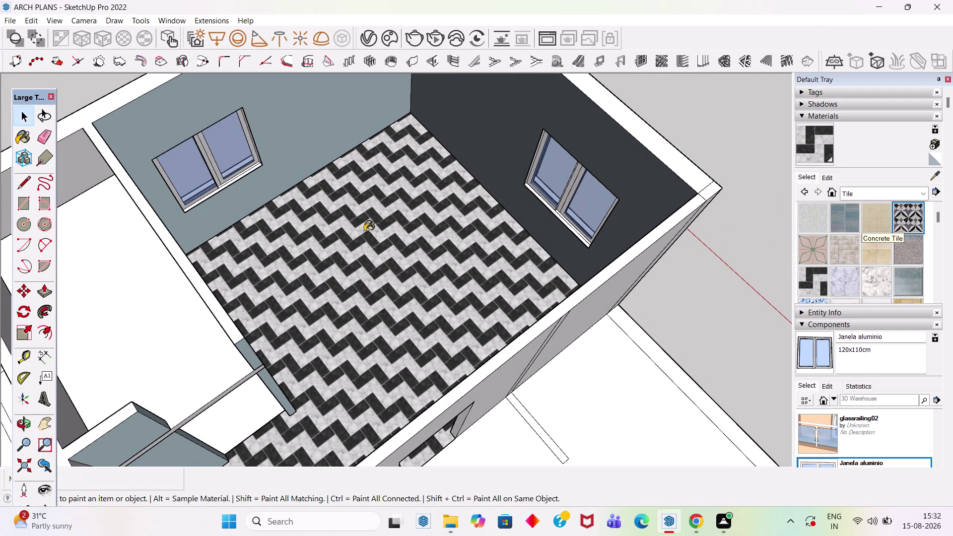
click(383, 253)
Review the encaustic floor from outside and above, then pick a marble floor tile.
middle_drag(370, 304, 369, 298)
scroll(up, 3)
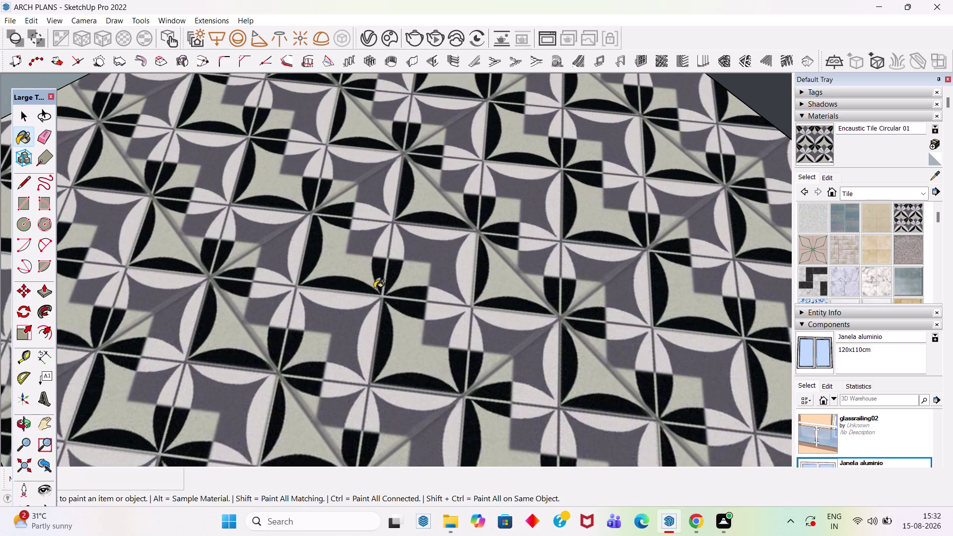
scroll(down, 3)
scroll(down, 3)
middle_drag(371, 298, 365, 254)
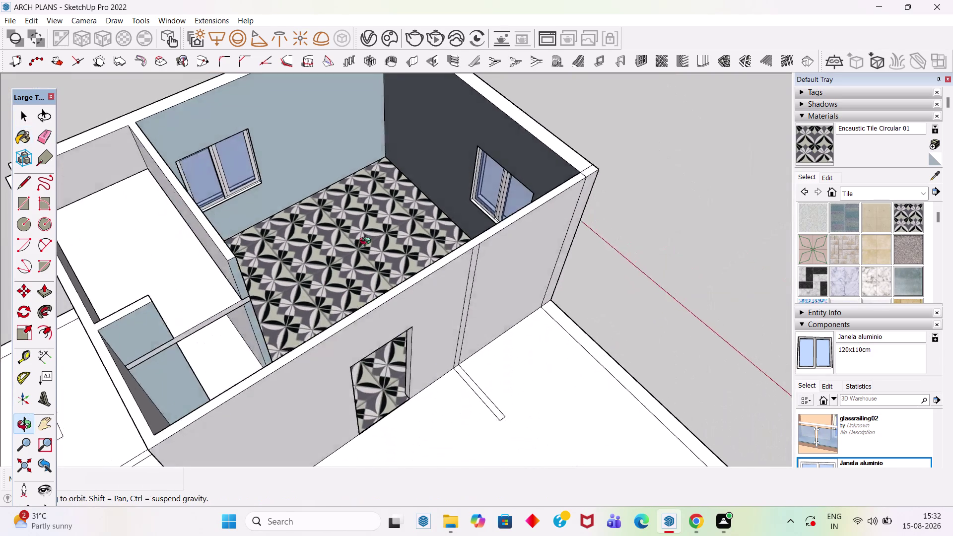
middle_drag(365, 254, 16, 173)
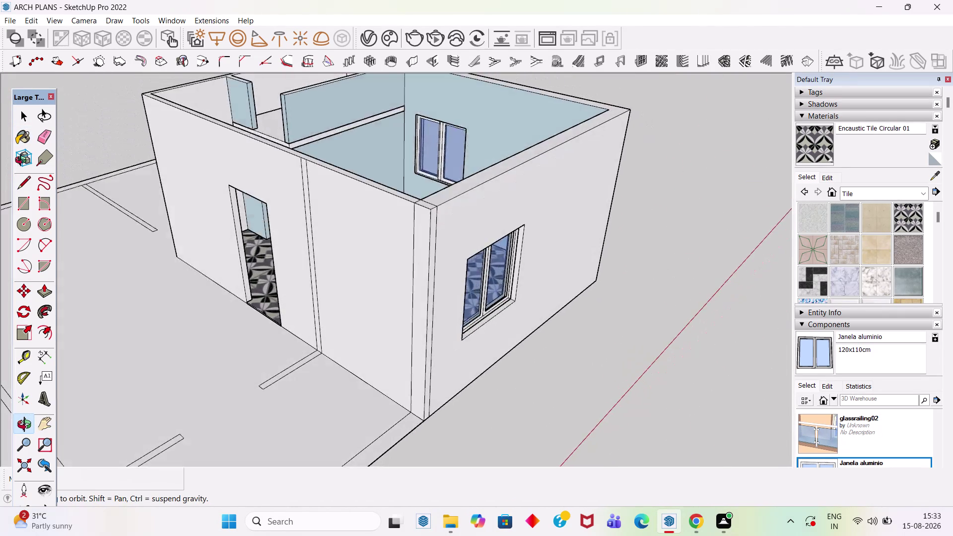
middle_drag(16, 174, 620, 230)
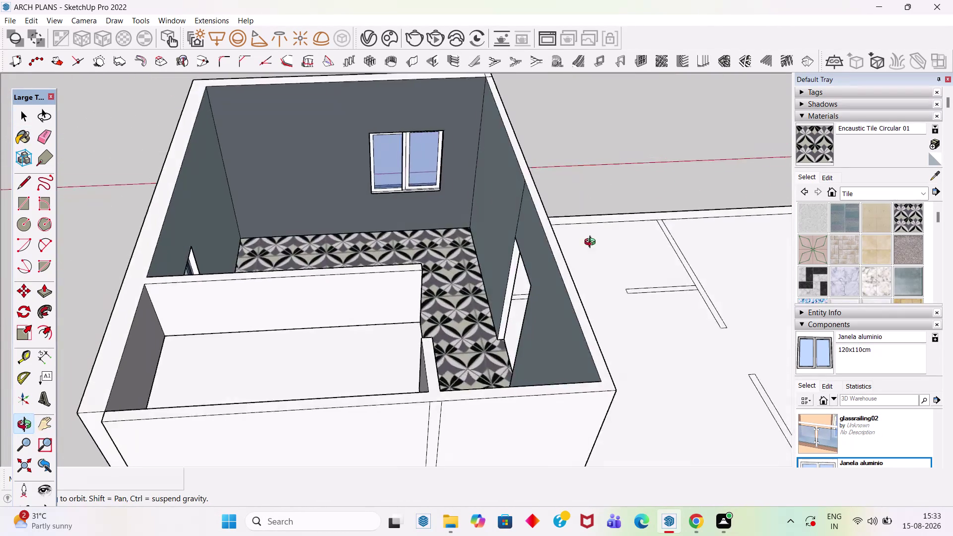
middle_drag(619, 230, 489, 378)
scroll(up, 3)
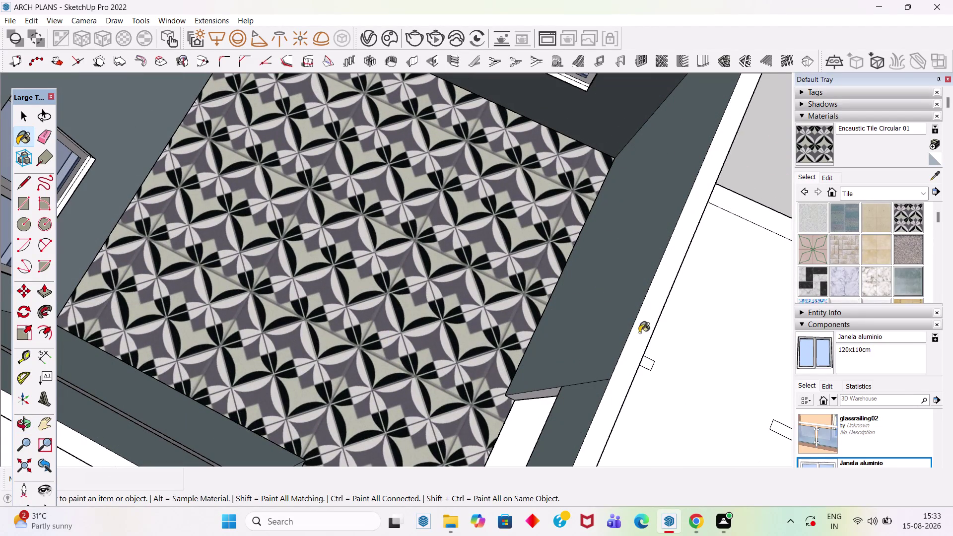
click(879, 279)
click(543, 317)
Paint the bedroom floor with Marble Carrara Gold Floor Tile.
click(509, 296)
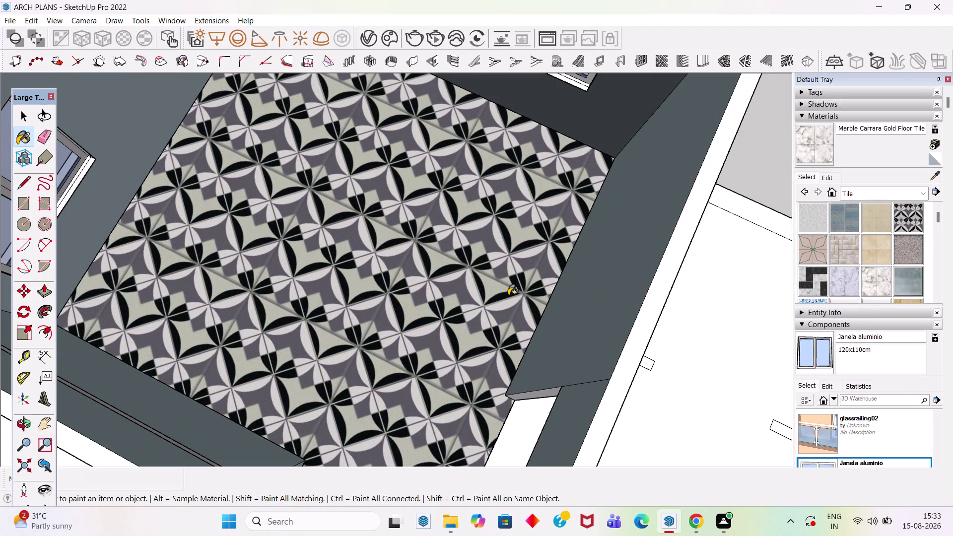
scroll(up, 3)
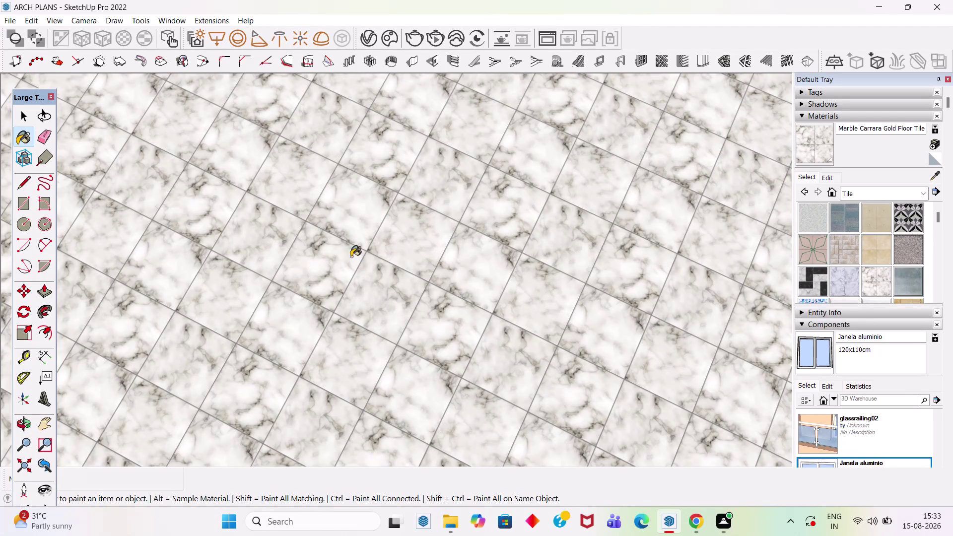
scroll(down, 3)
key(space)
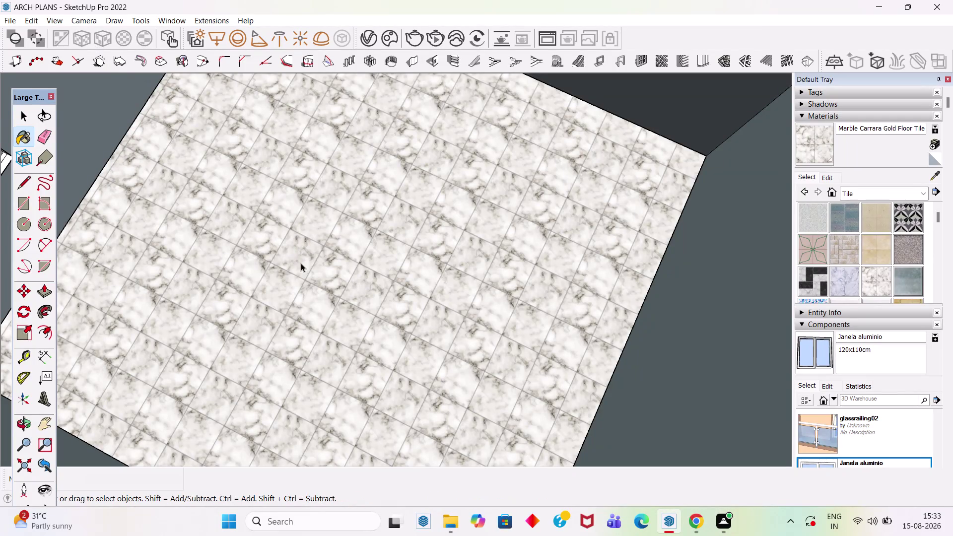
Select the marble floor and try different V-Ray UV projection options on it.
click(301, 264)
click(102, 42)
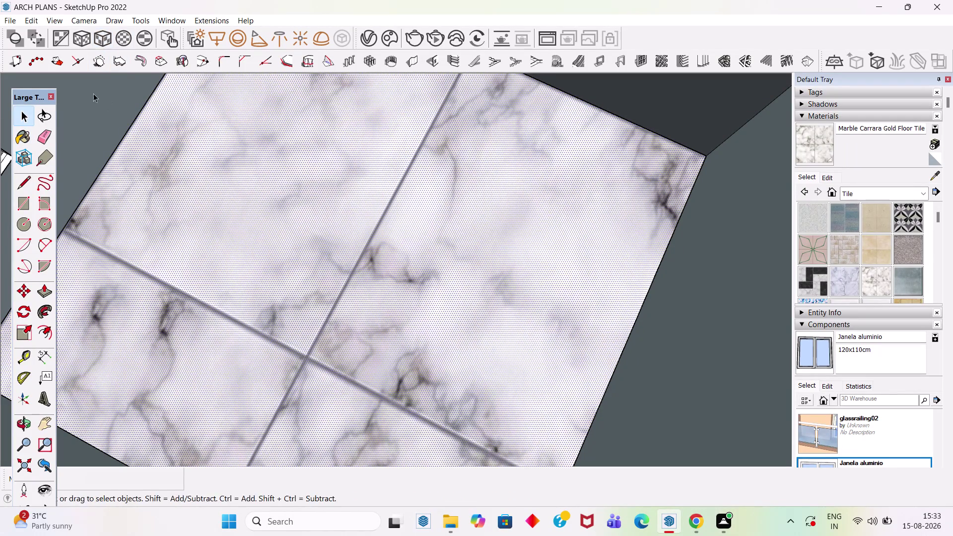
click(82, 40)
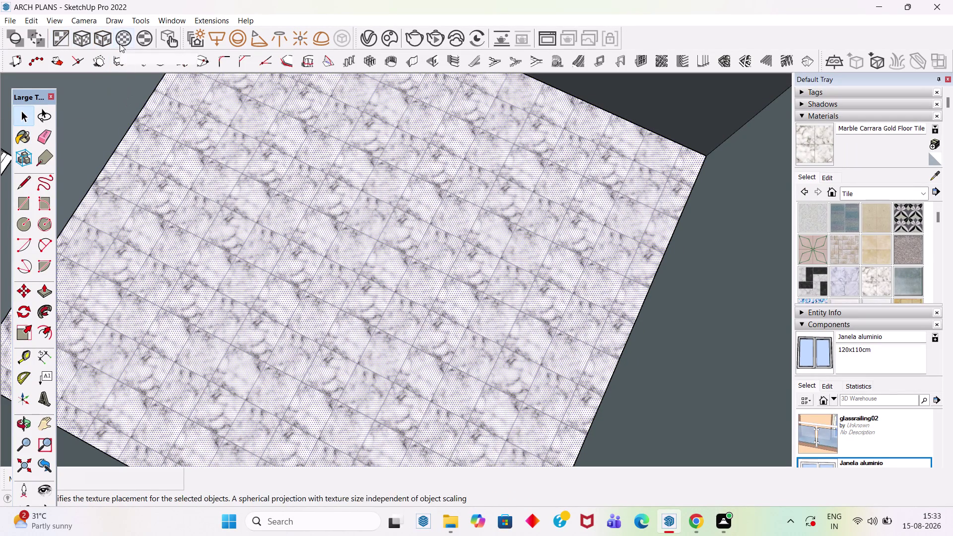
click(104, 38)
click(80, 41)
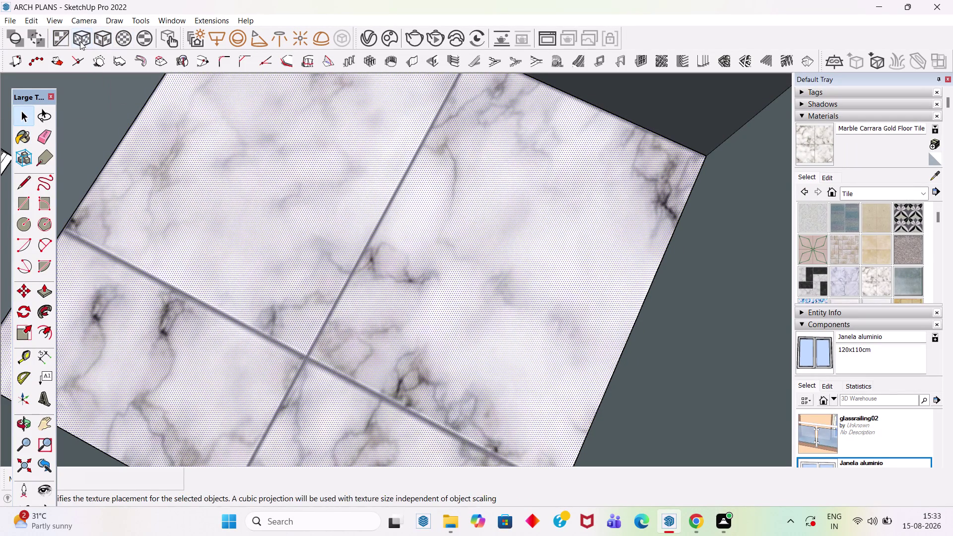
right_click(388, 266)
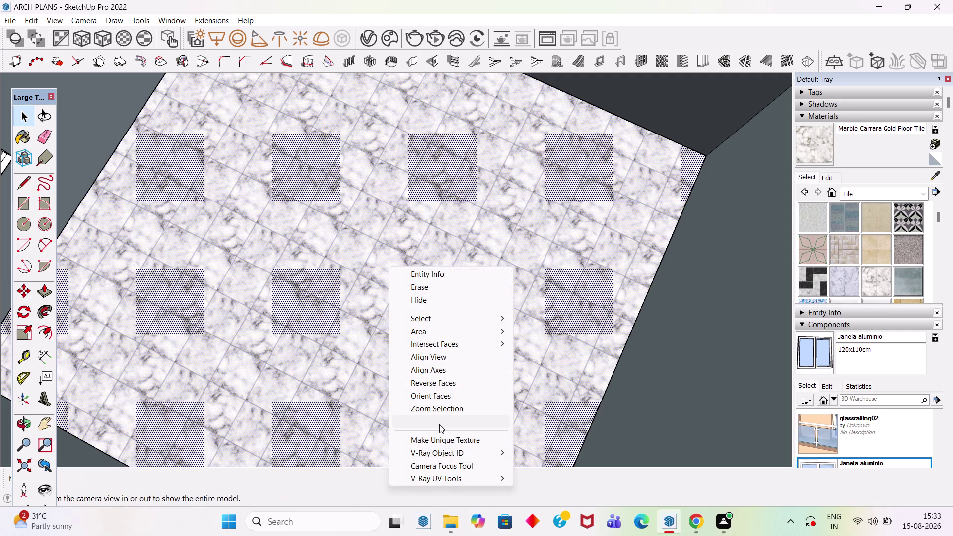
Rotate and enlarge the marble texture with Texture Position, then undo the change.
drag(440, 424, 446, 424)
click(561, 418)
scroll(down, 3)
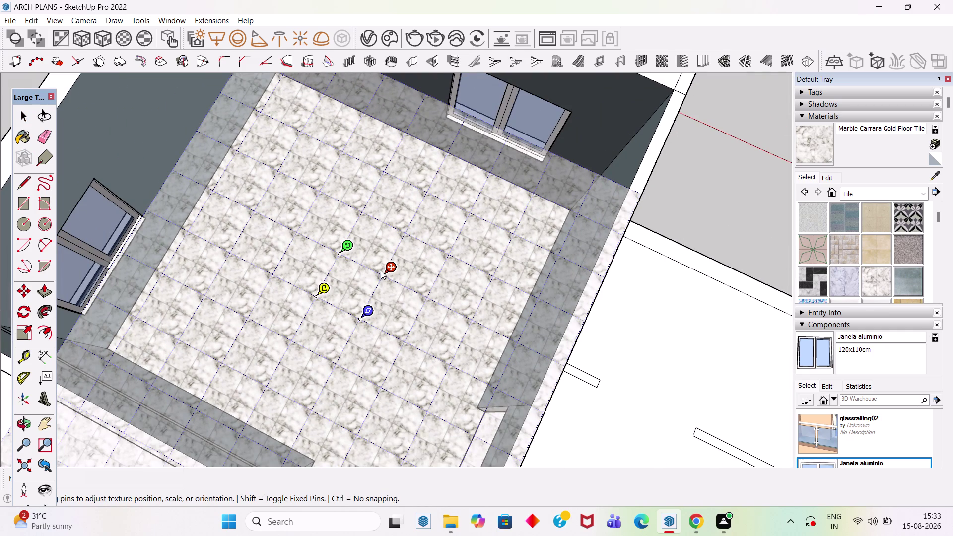
drag(364, 318, 371, 337)
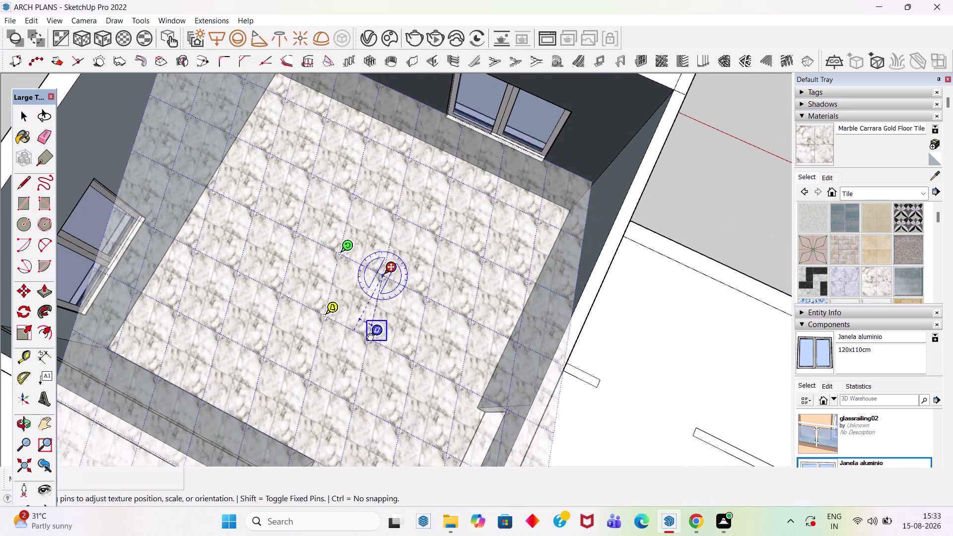
drag(371, 337, 337, 378)
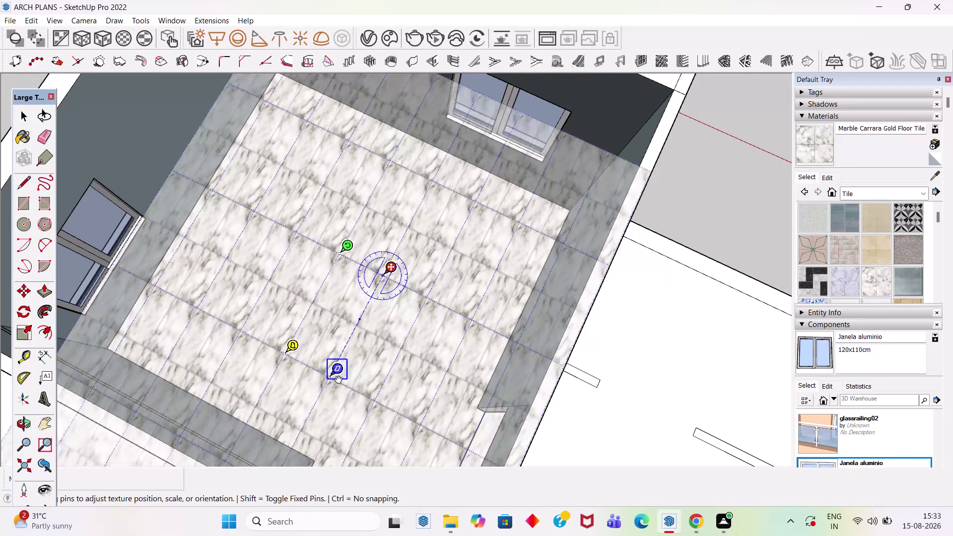
drag(337, 378, 321, 395)
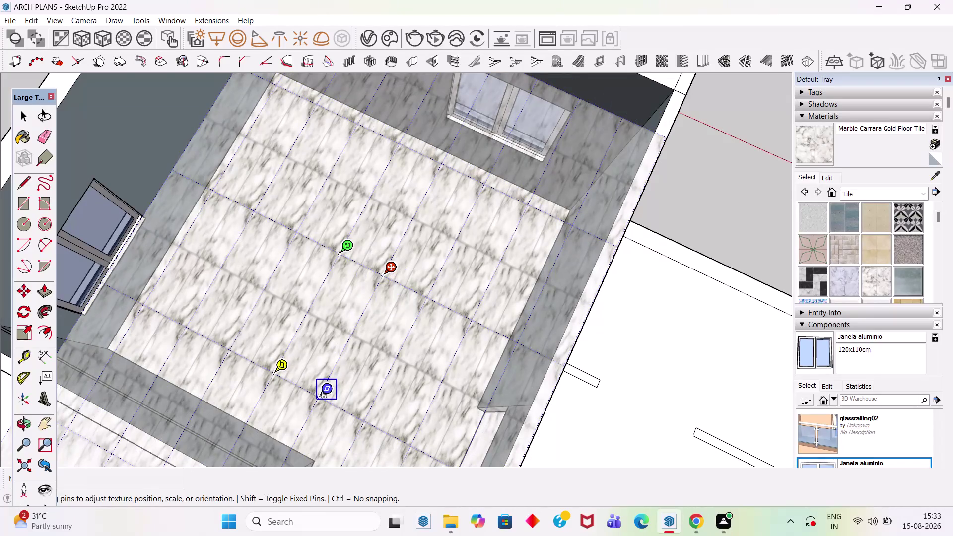
key(ctrl+z)
Reopen Texture Position on the floor and resize the marble tiles.
right_click(370, 312)
click(418, 241)
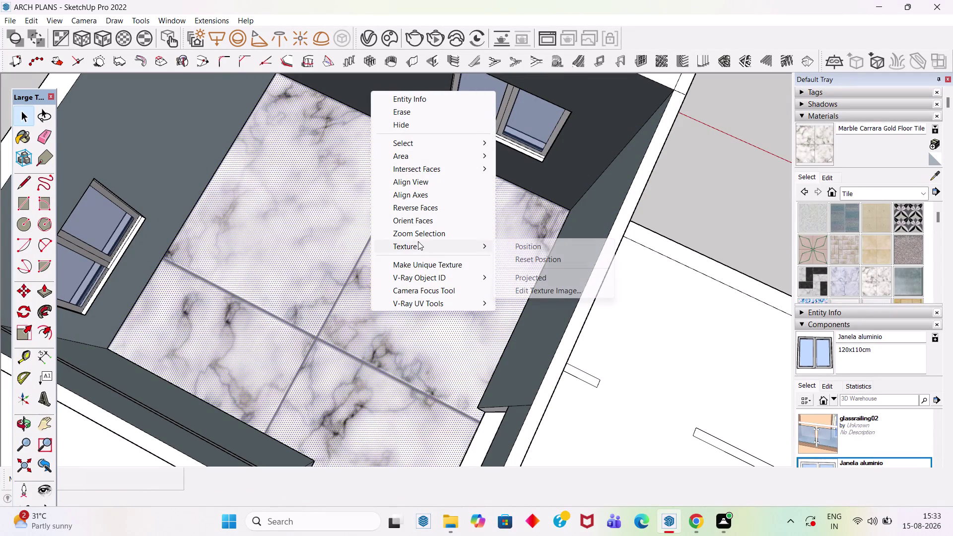
click(532, 248)
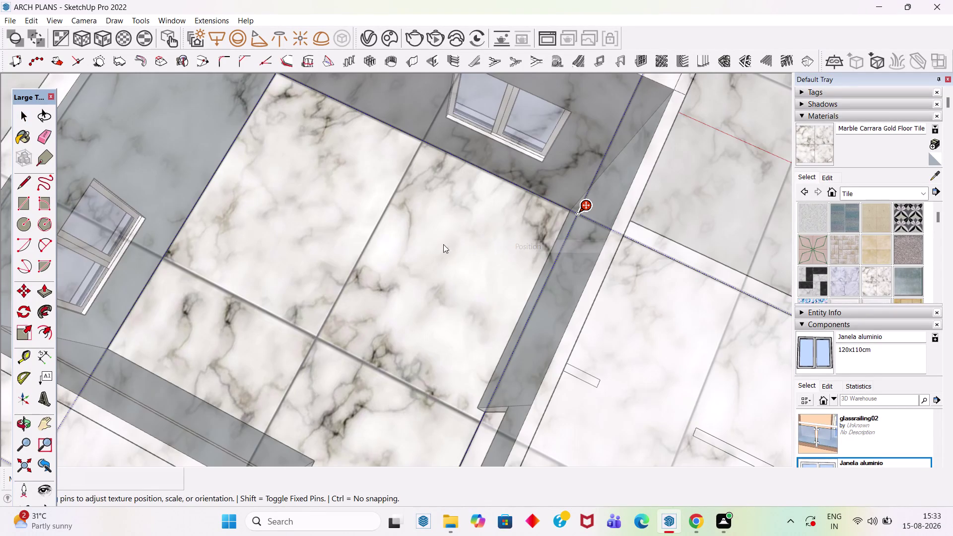
scroll(down, 3)
scroll(down, 3)
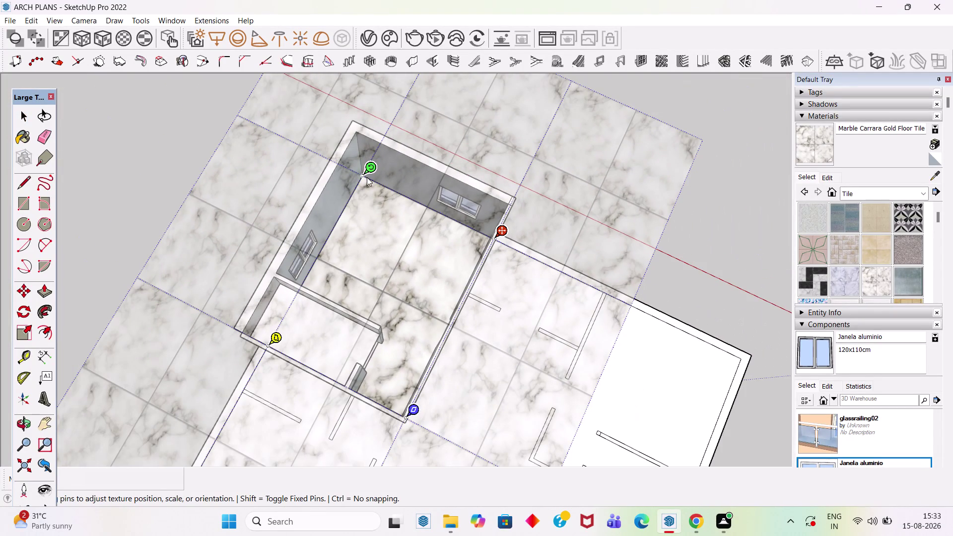
drag(367, 173, 399, 199)
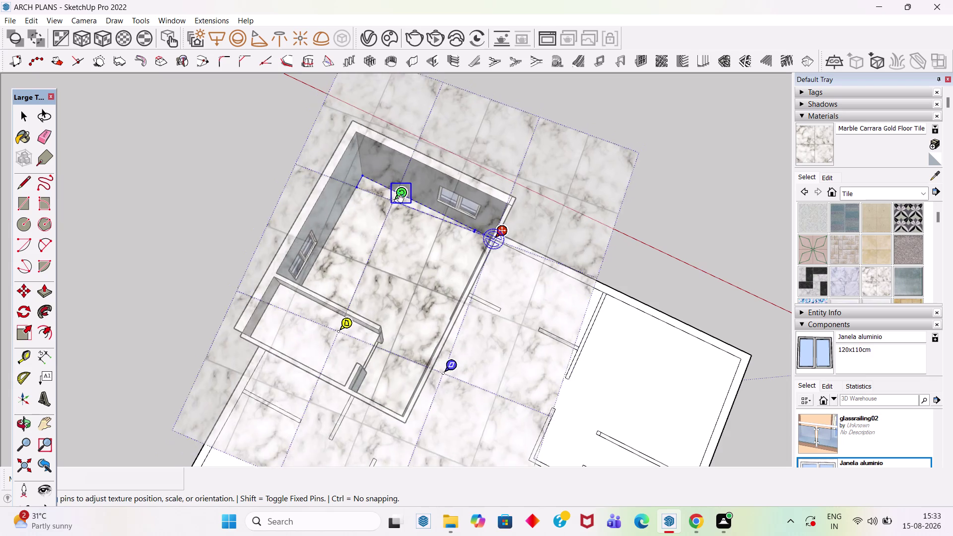
drag(399, 199, 433, 201)
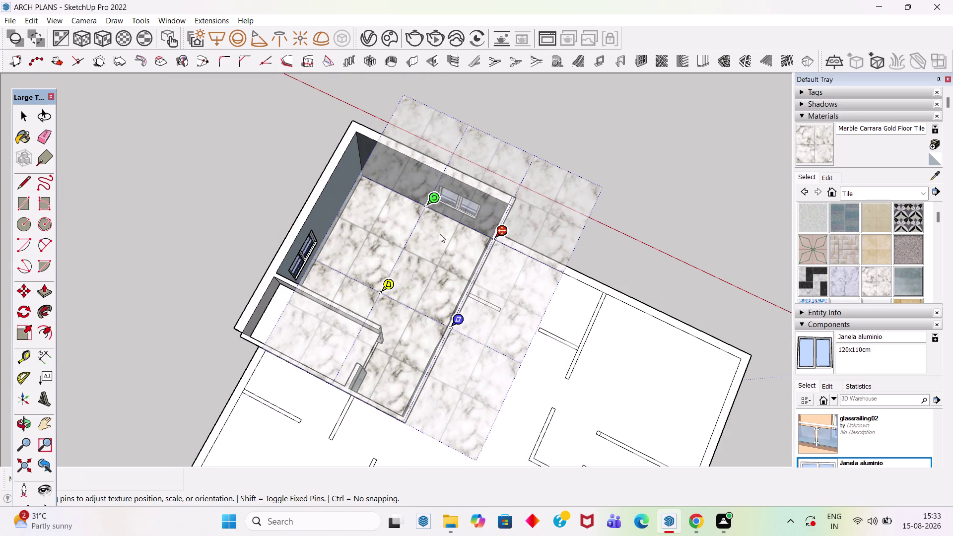
Shrink and rotate the marble tiles to align with the walls, then confirm placement.
drag(459, 325, 470, 293)
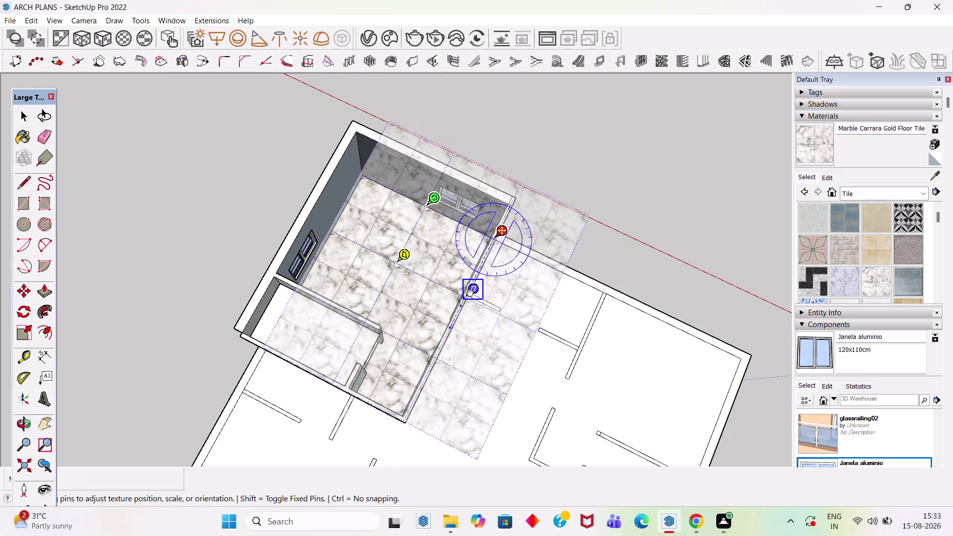
drag(470, 292, 466, 303)
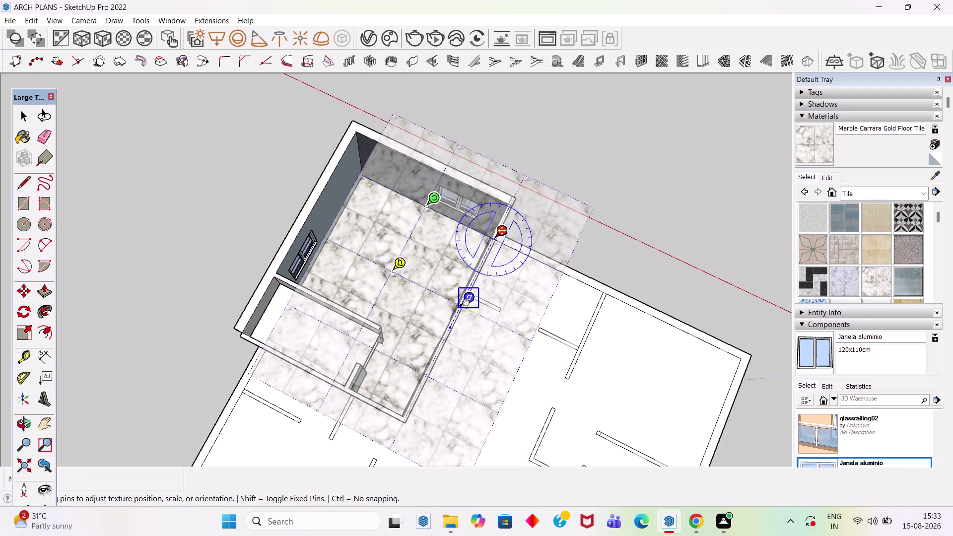
drag(466, 303, 468, 299)
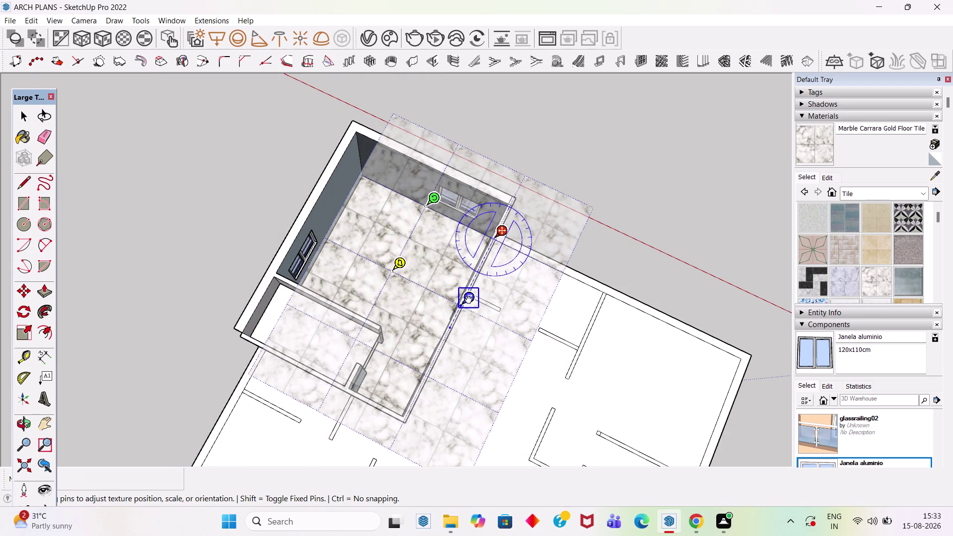
drag(469, 300, 469, 296)
right_click(470, 296)
click(496, 304)
scroll(up, 3)
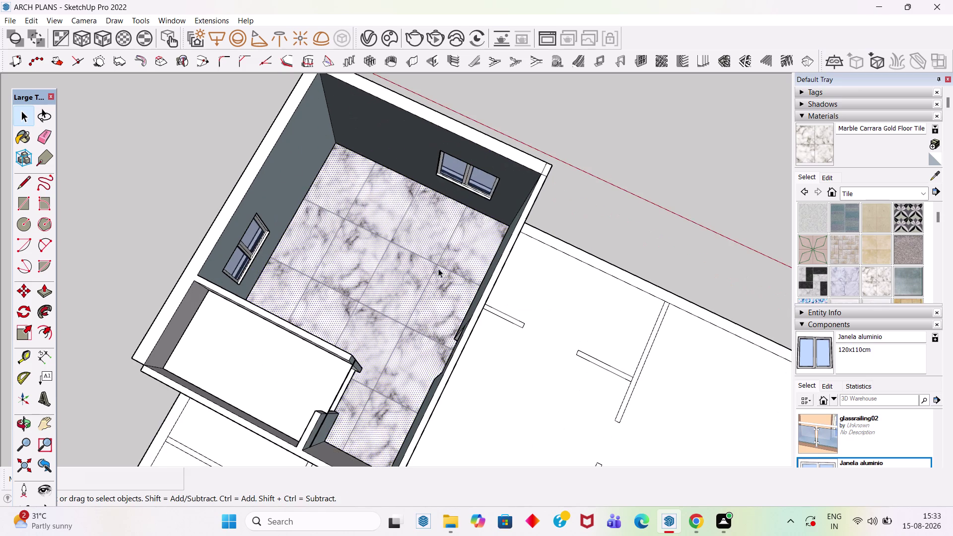
Deselect the floor and orbit into the bedroom to look down at the marble floor.
scroll(up, 3)
click(649, 195)
scroll(up, 3)
middle_drag(521, 228, 354, 85)
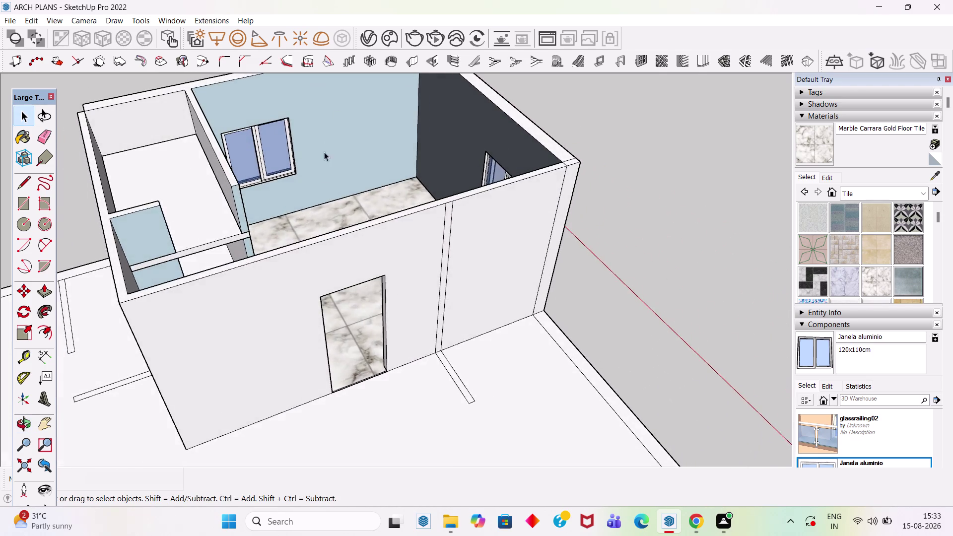
scroll(up, 3)
scroll(down, 3)
scroll(up, 3)
scroll(down, 3)
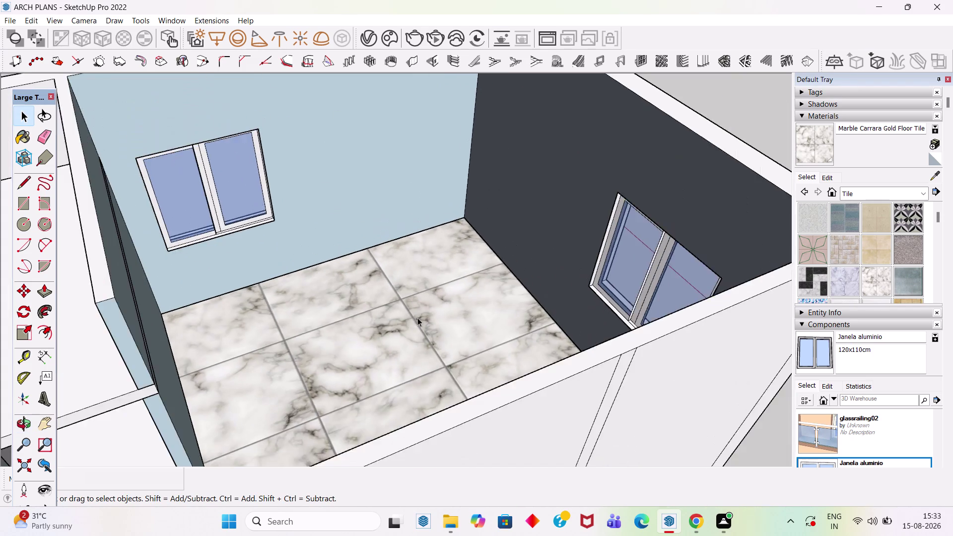
middle_drag(417, 317, 340, 362)
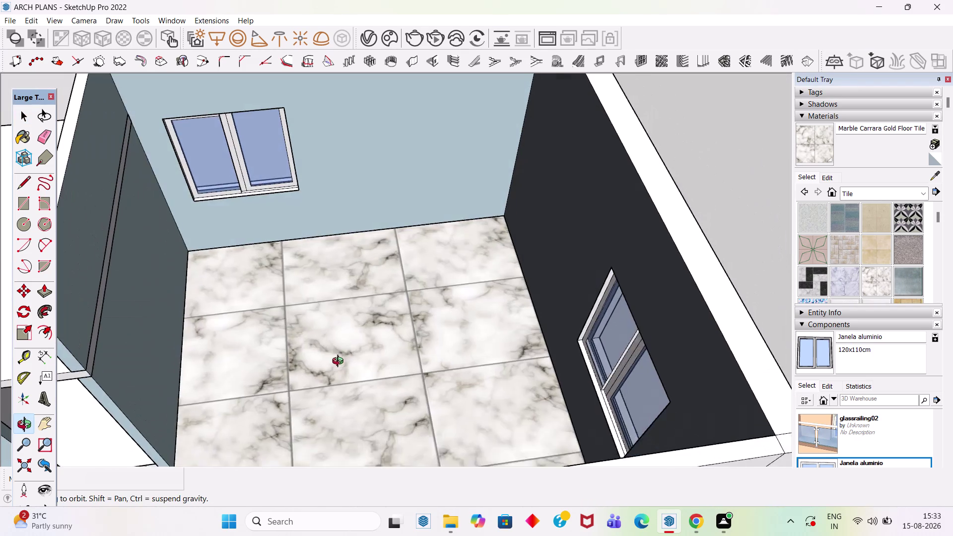
middle_drag(341, 362, 340, 341)
scroll(down, 3)
scroll(down, 3)
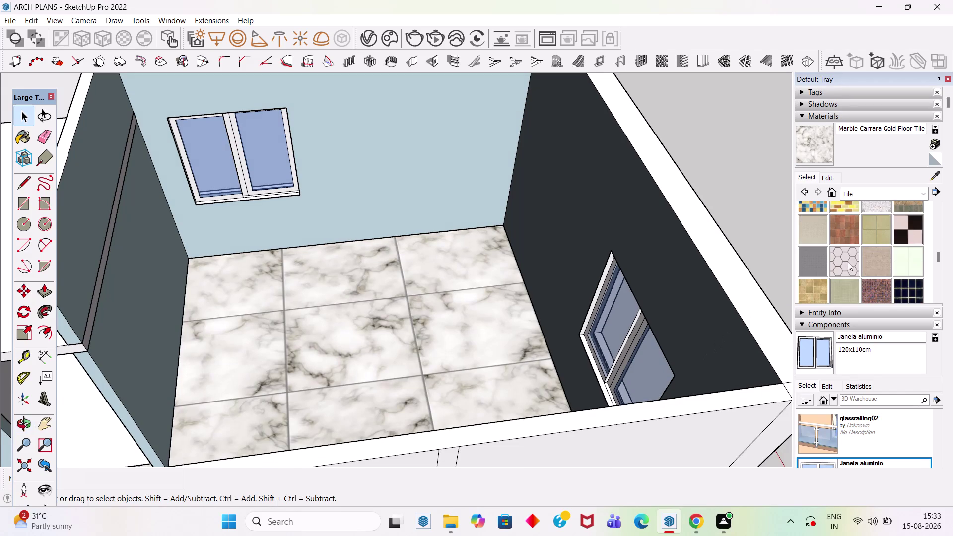
scroll(down, 3)
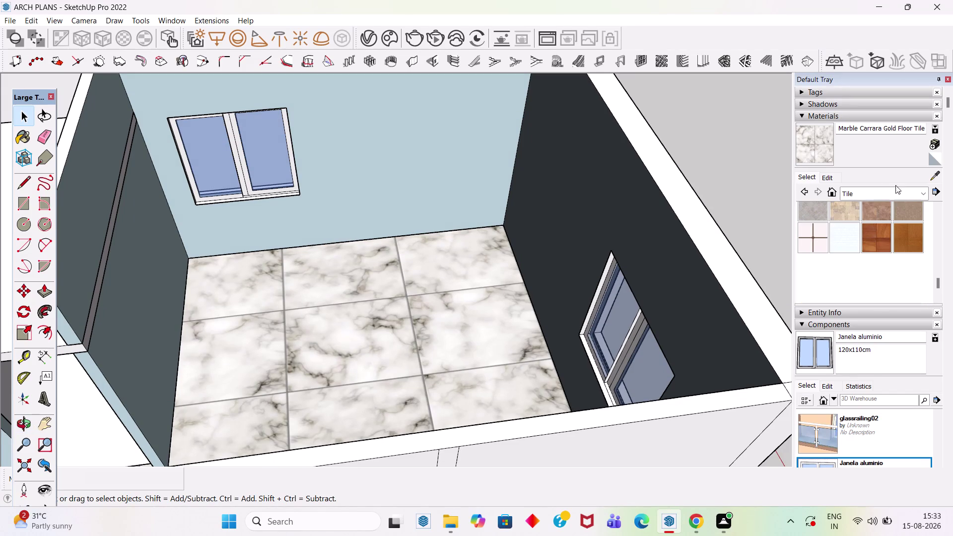
Switch Materials to the Wood collection and paint the floor with Wood Floor Dark.
click(903, 195)
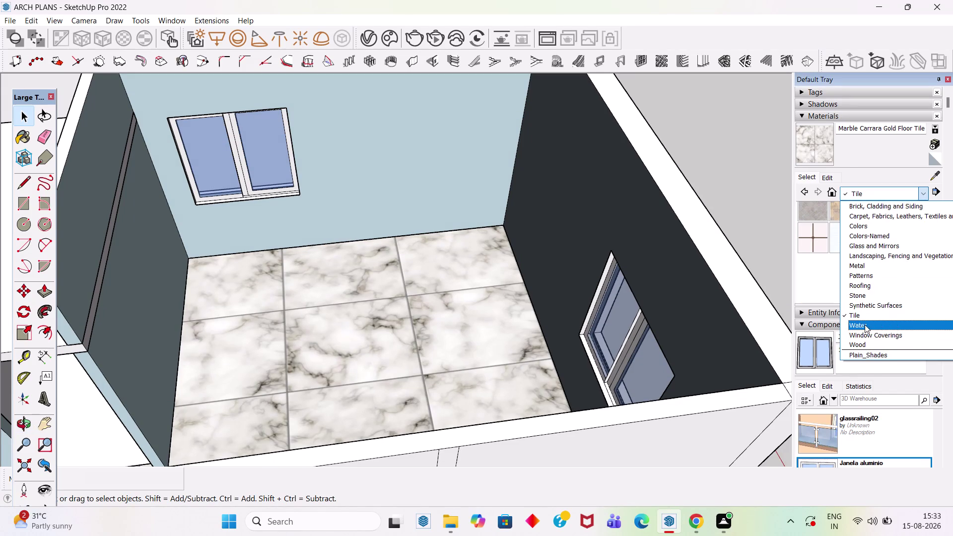
click(863, 345)
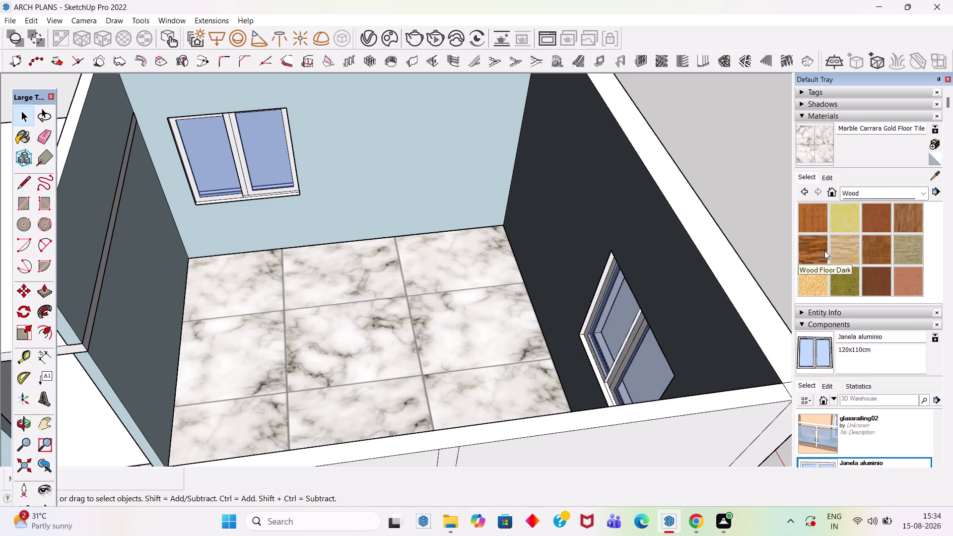
scroll(down, 3)
scroll(down, 3)
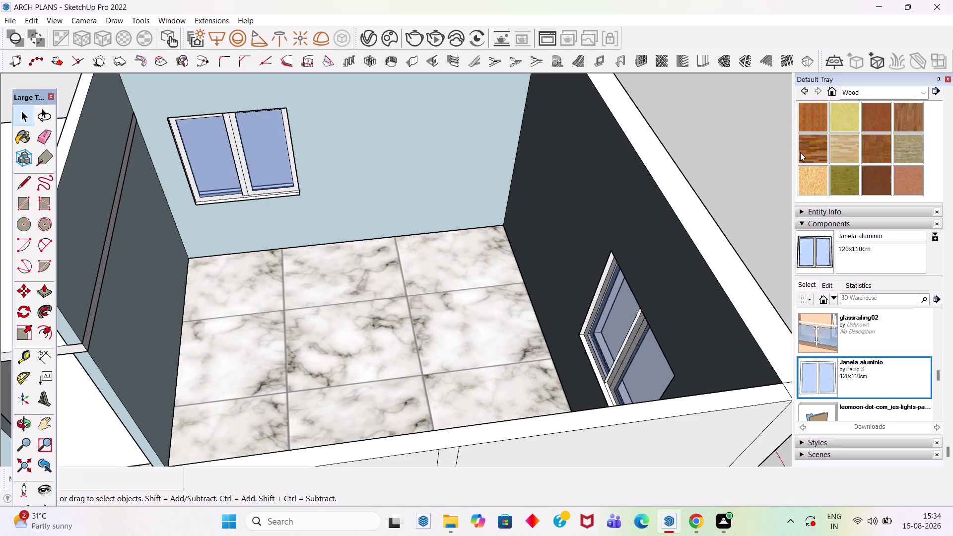
click(801, 153)
click(475, 355)
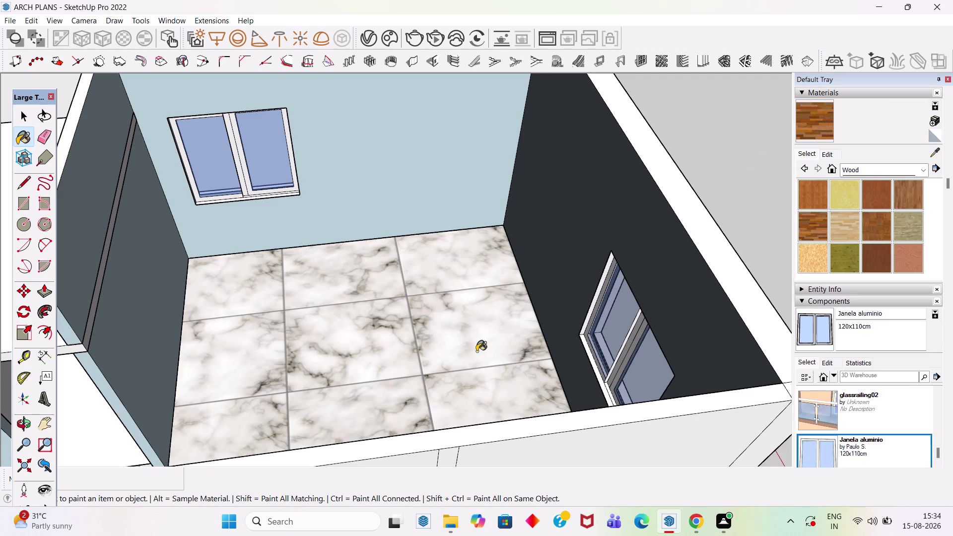
key(space)
click(296, 339)
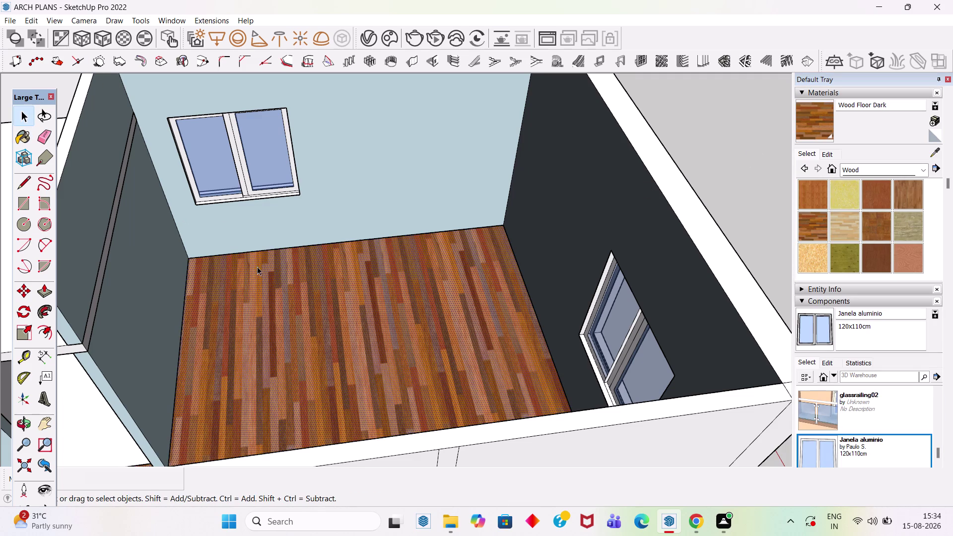
Orbit around the bedroom to inspect the new dark wood floor.
click(99, 39)
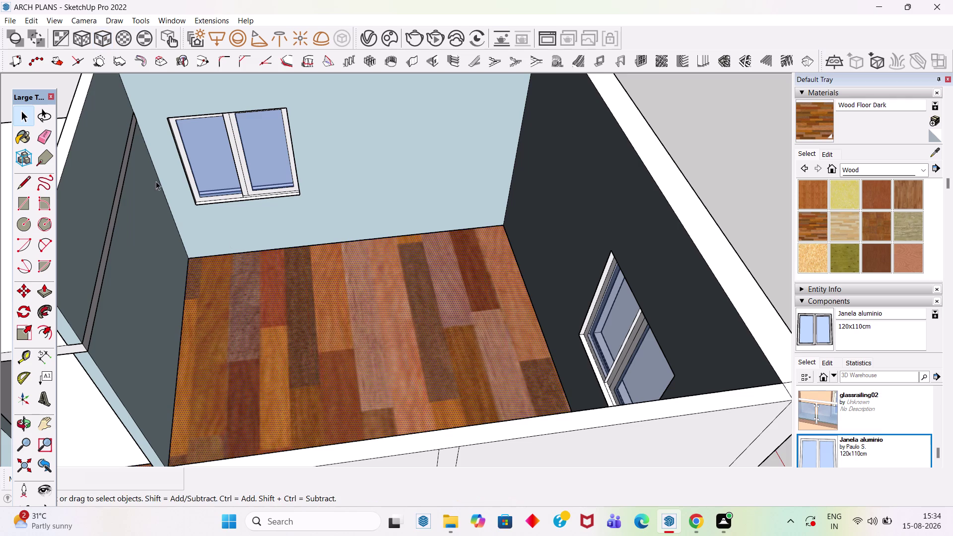
scroll(down, 3)
click(650, 178)
scroll(up, 3)
scroll(down, 3)
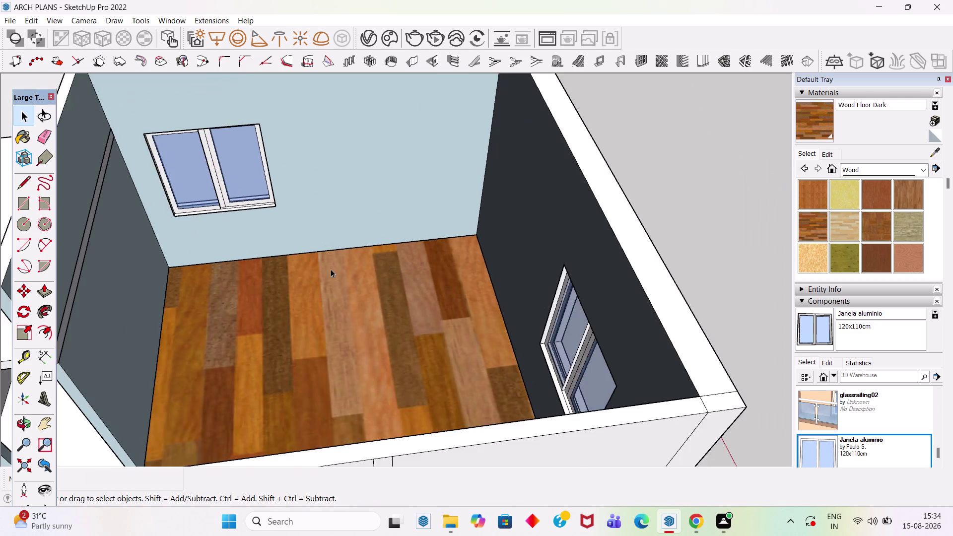
middle_drag(330, 268, 244, 304)
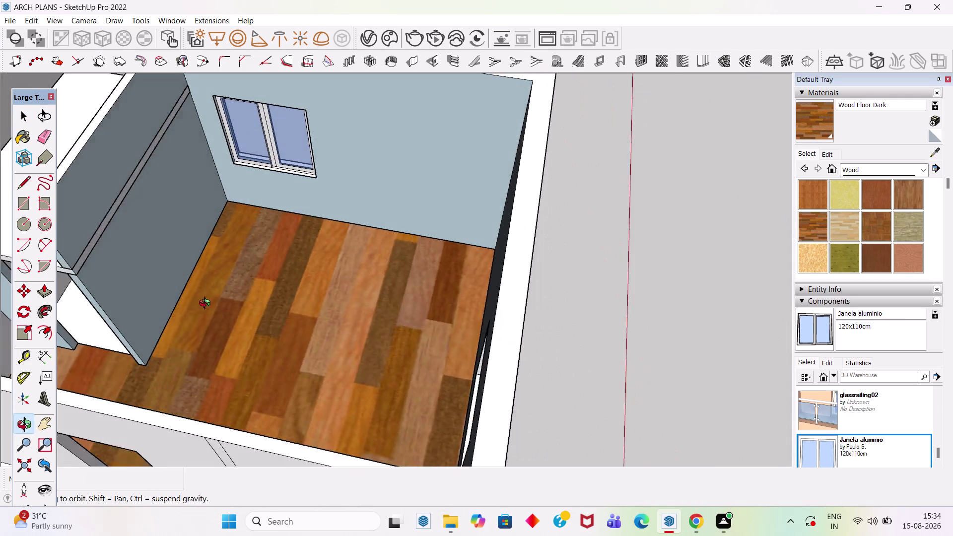
middle_drag(244, 304, 211, 301)
scroll(down, 3)
Select the wood floor and apply Tri-Planar Projection (Fit) for narrower, finer planks.
scroll(up, 3)
middle_drag(559, 235, 537, 277)
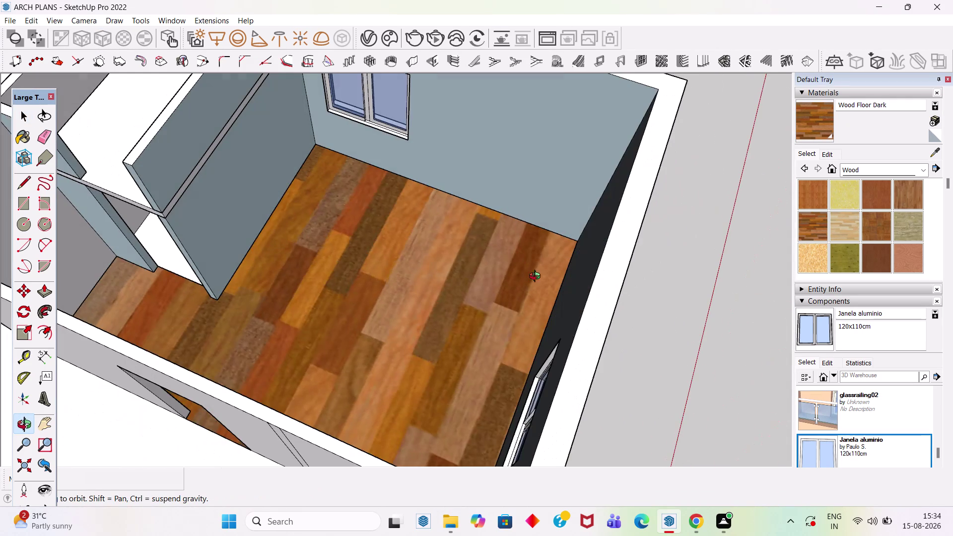
middle_drag(538, 277, 535, 278)
click(443, 286)
click(74, 39)
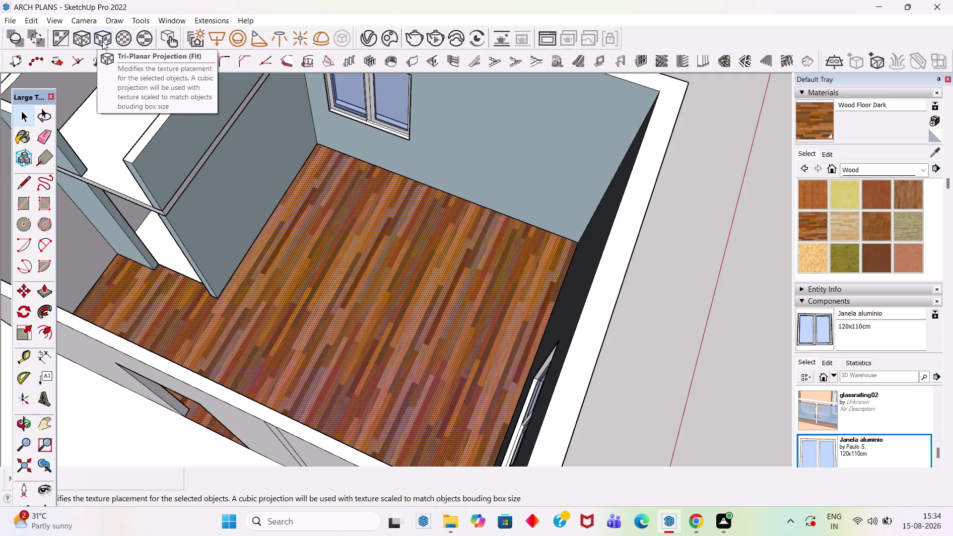
click(103, 41)
click(75, 42)
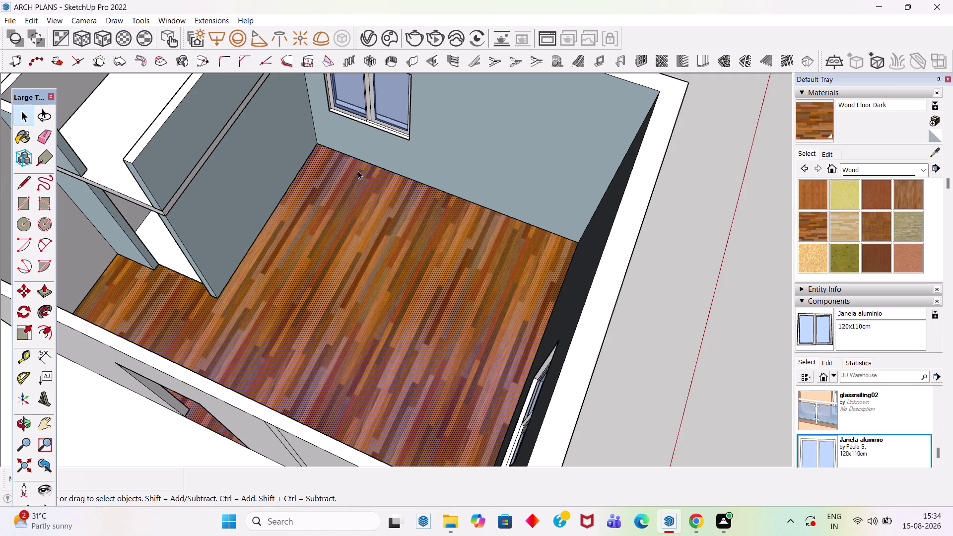
right_click(416, 262)
Start Texture Position on the floor and move, rotate and scale the wood planks.
click(449, 421)
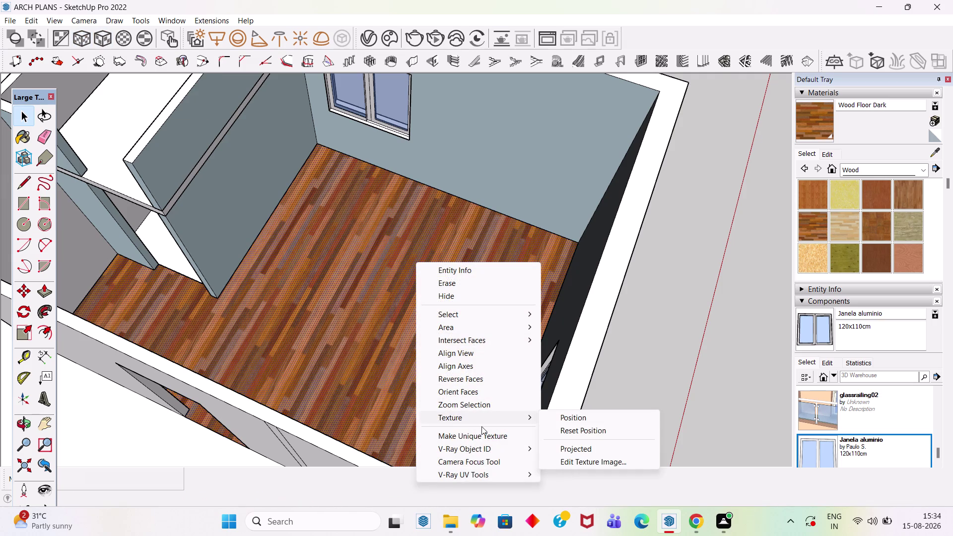
click(606, 422)
scroll(down, 3)
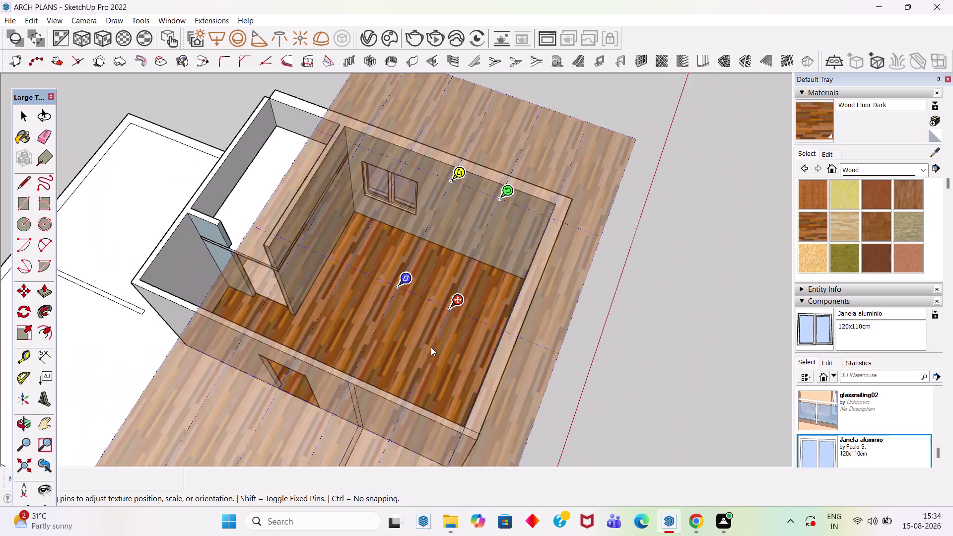
scroll(down, 3)
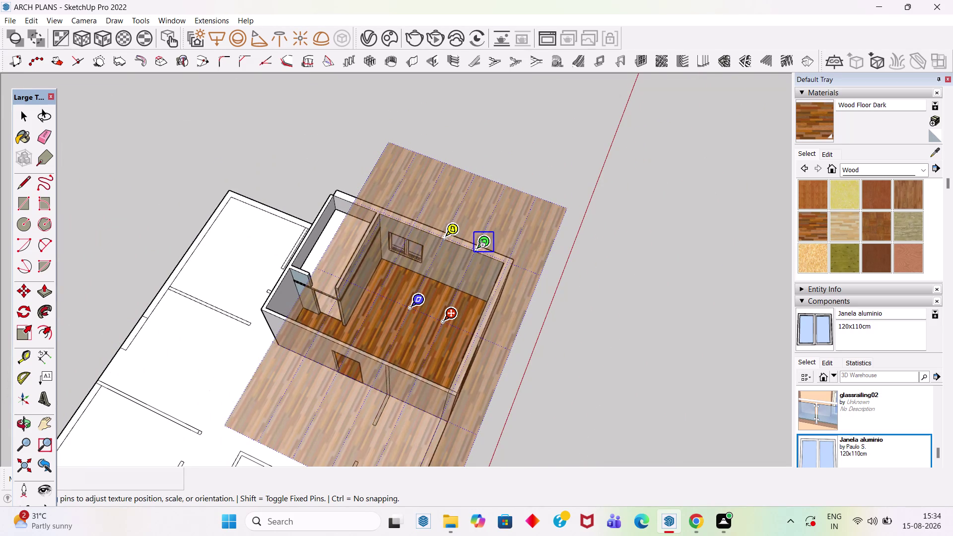
drag(480, 242, 476, 264)
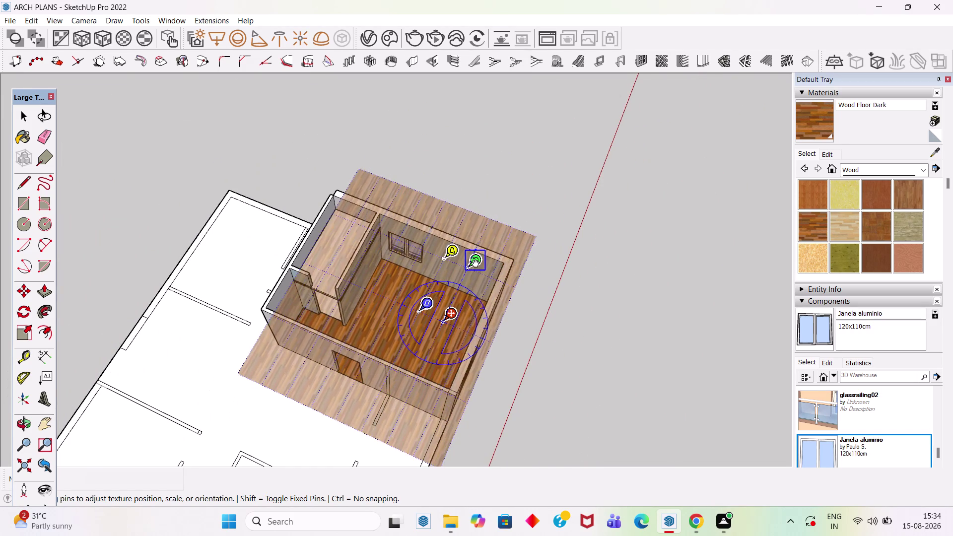
drag(476, 263, 485, 233)
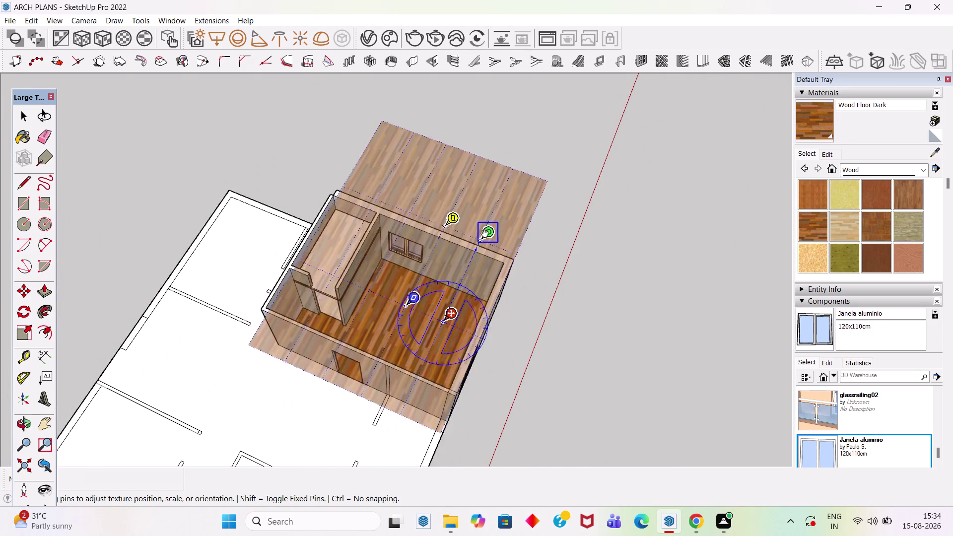
drag(485, 233, 511, 190)
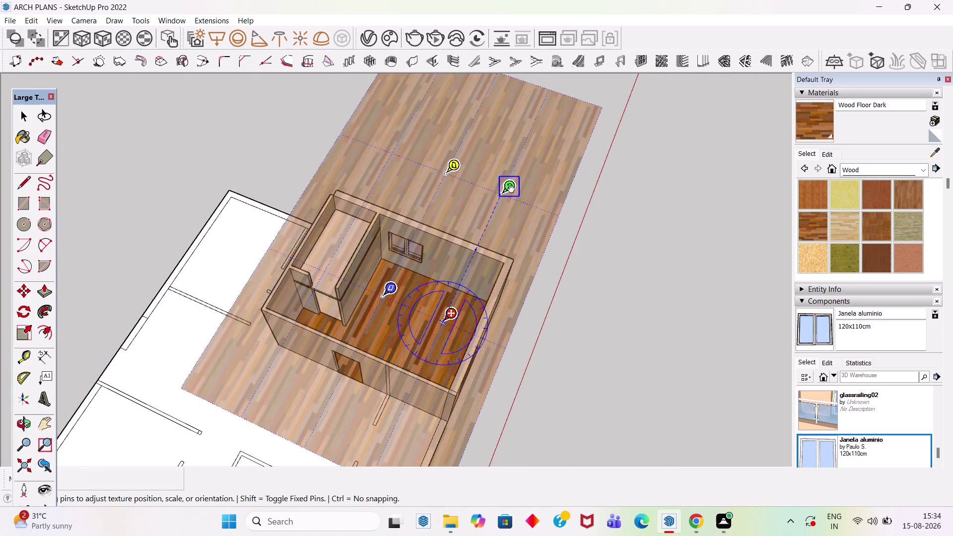
drag(511, 189, 515, 185)
Enlarge the planks, fine-tune their orientation and placement, then choose Done.
scroll(up, 3)
scroll(up, 3)
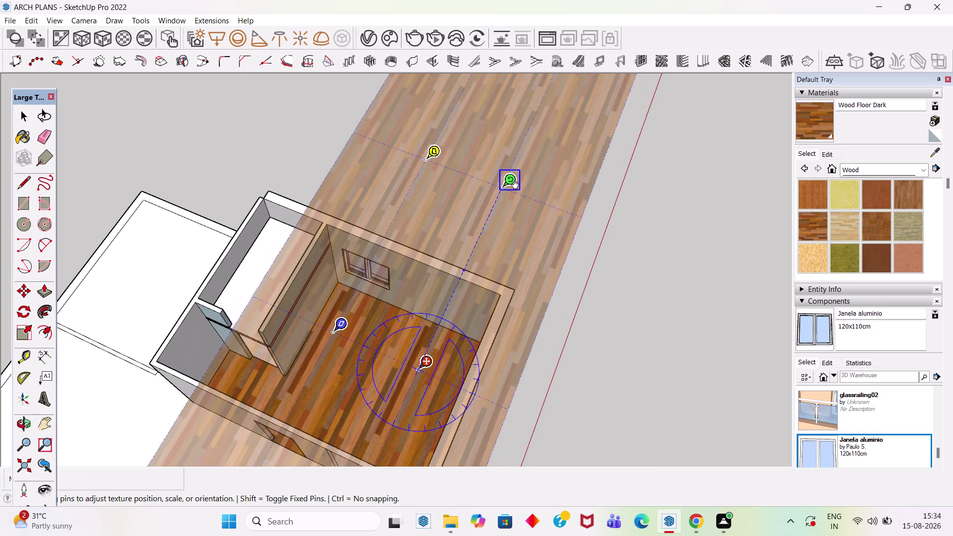
drag(515, 185, 526, 155)
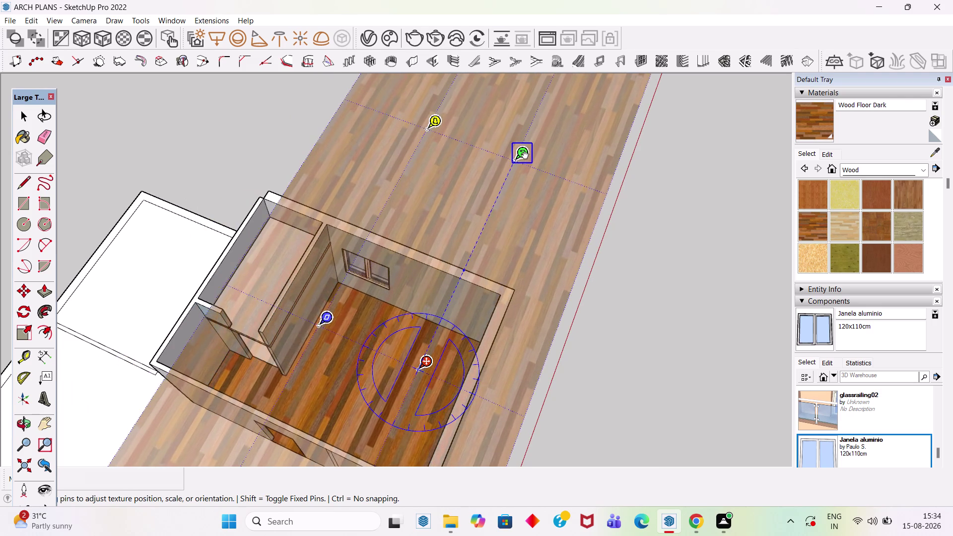
drag(525, 155, 527, 150)
drag(322, 318, 322, 317)
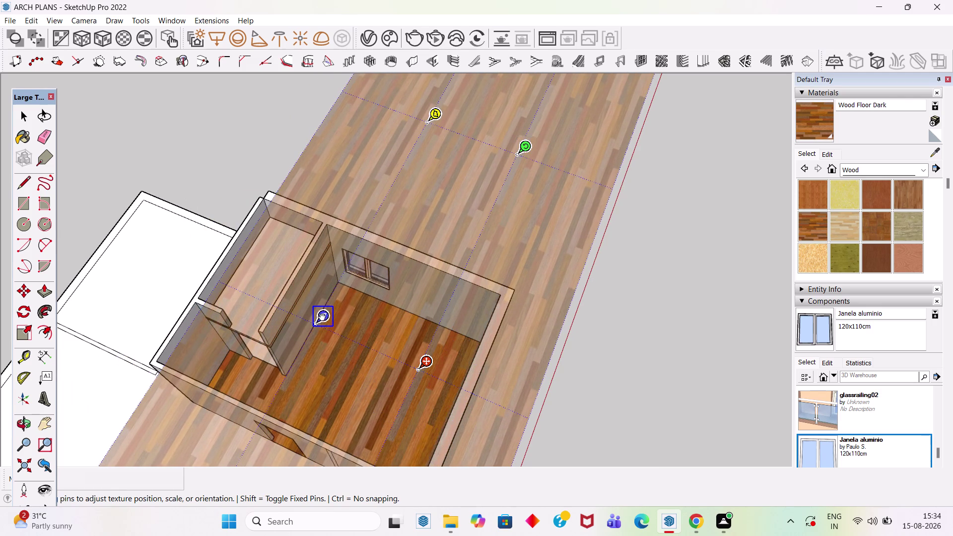
drag(323, 317, 288, 298)
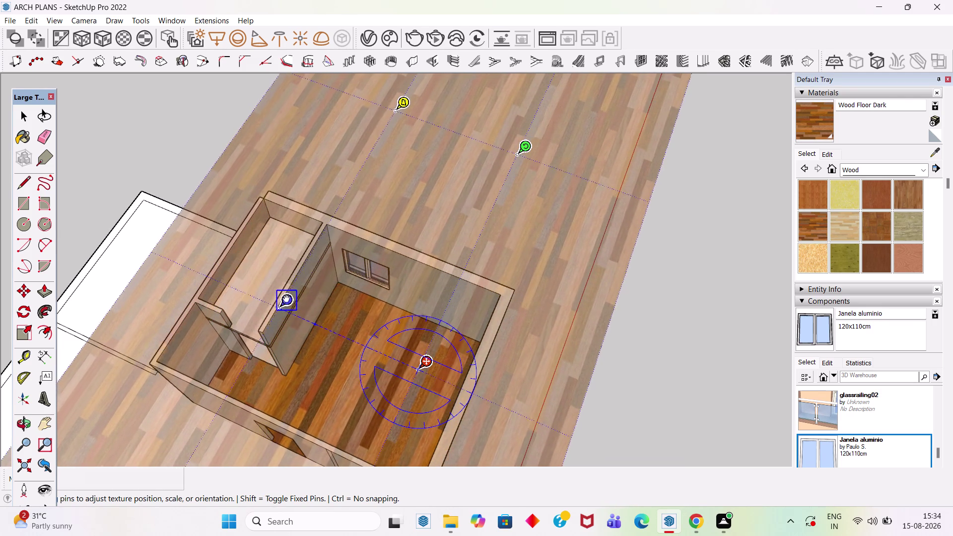
drag(288, 298, 267, 294)
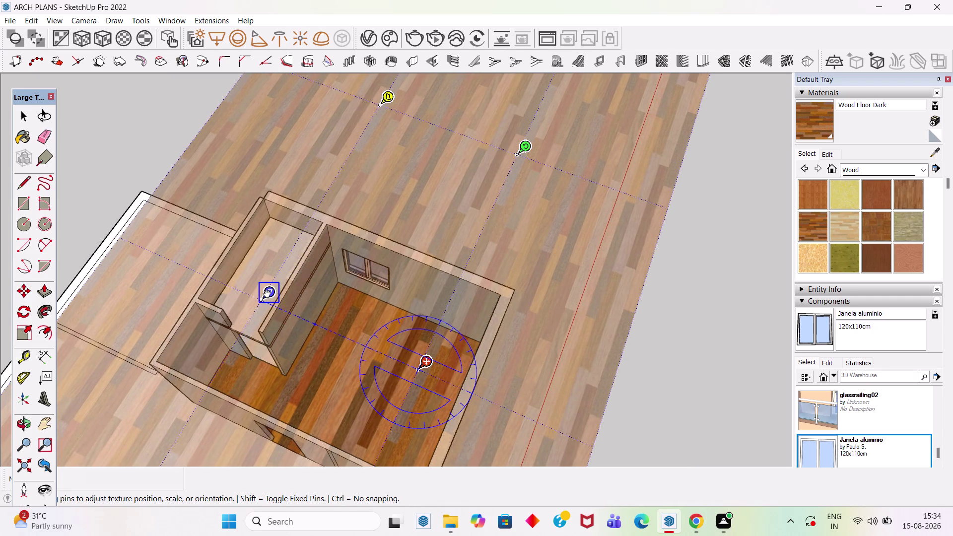
drag(267, 294, 277, 299)
drag(523, 144, 515, 161)
right_click(460, 255)
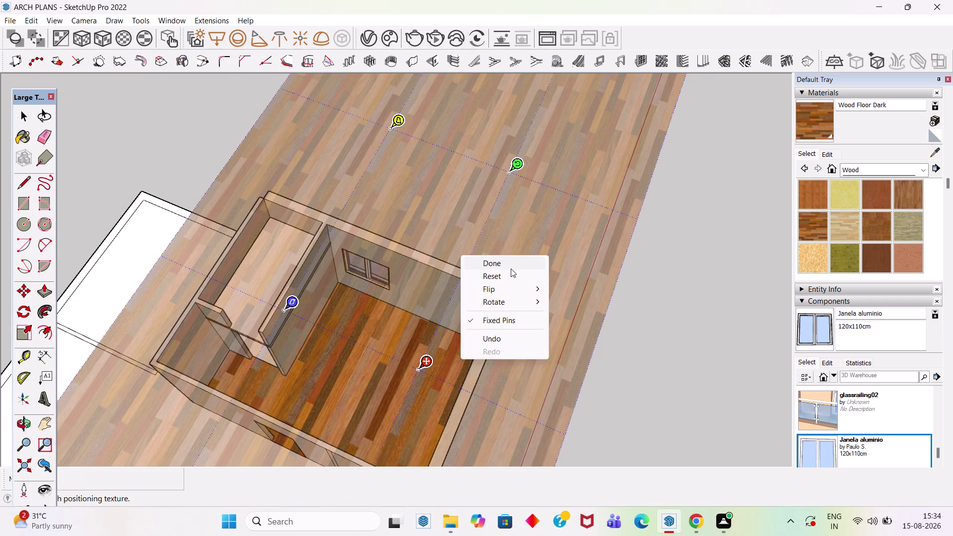
click(507, 266)
click(599, 327)
scroll(up, 3)
scroll(up, 3)
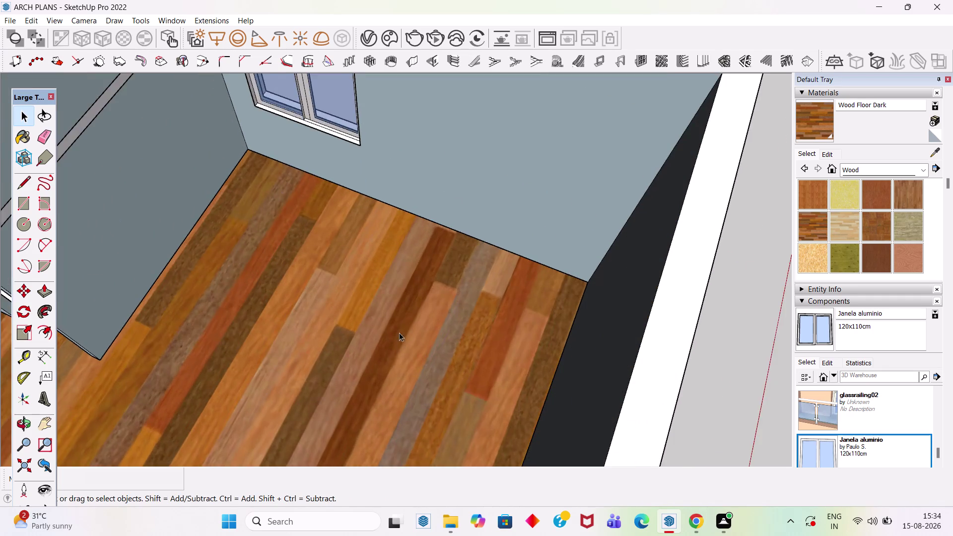
scroll(down, 3)
middle_drag(368, 315, 595, 251)
scroll(up, 3)
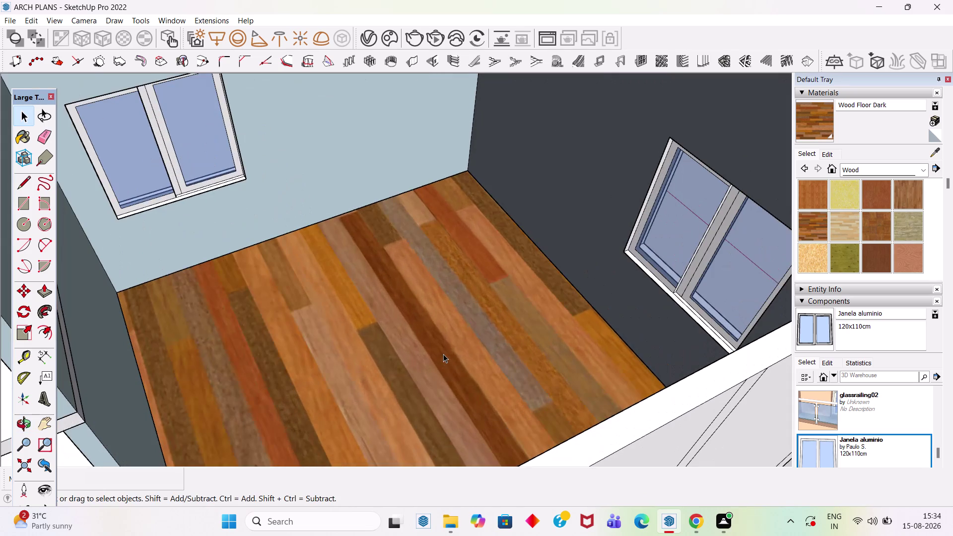
scroll(down, 3)
middle_drag(444, 373, 692, 360)
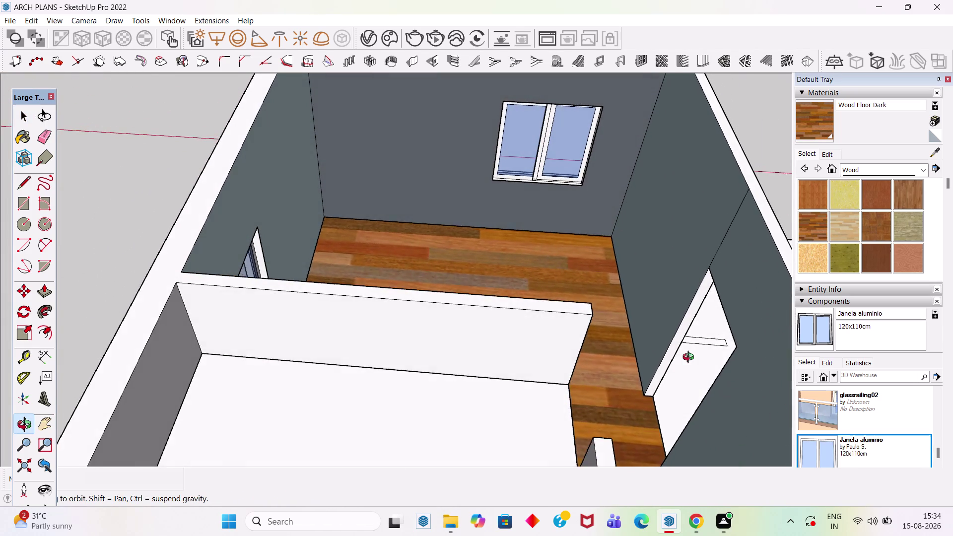
middle_drag(692, 361, 686, 353)
scroll(down, 3)
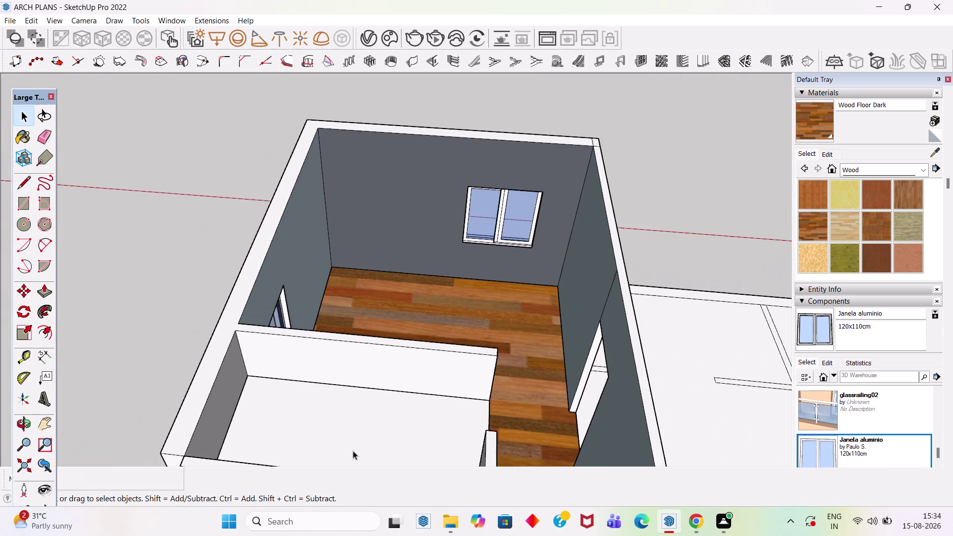
scroll(up, 3)
scroll(down, 3)
middle_drag(547, 366, 667, 331)
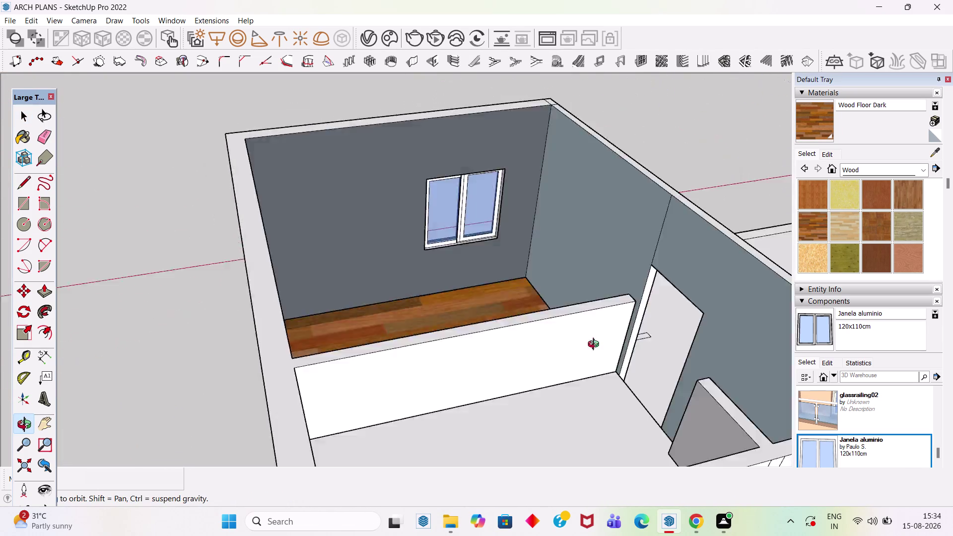
middle_drag(667, 331, 177, 369)
scroll(up, 3)
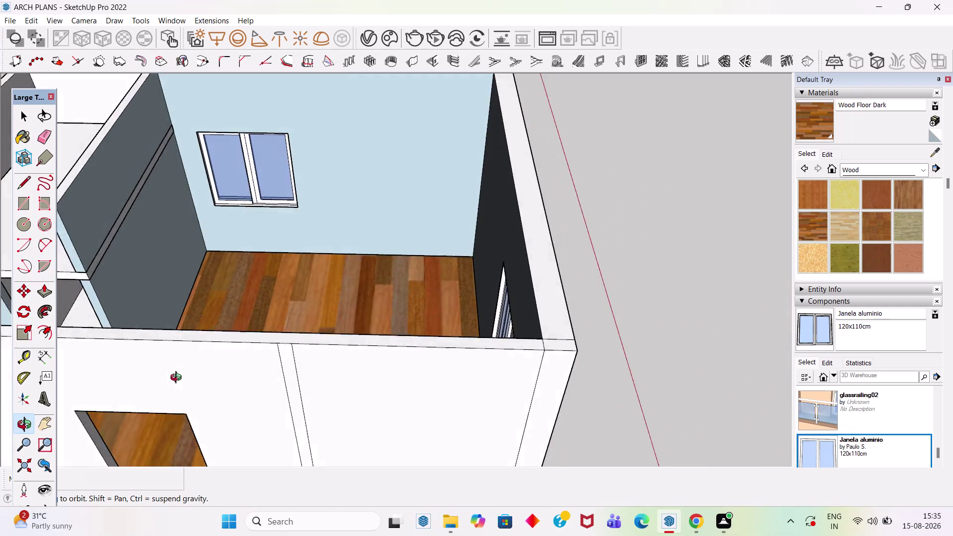
middle_drag(177, 369, 183, 403)
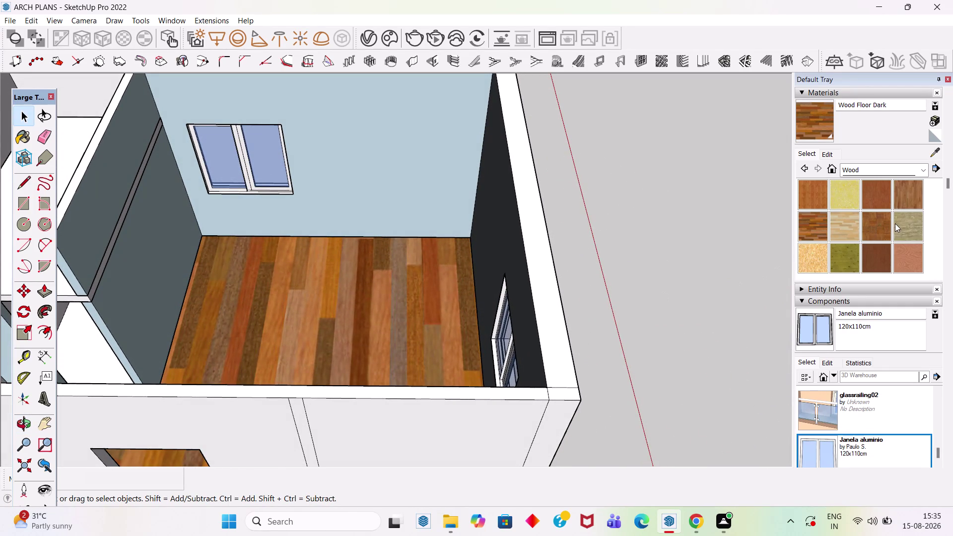
Try the Wood Floor material on the bedroom floor and orbit in to inspect it.
click(911, 195)
click(427, 346)
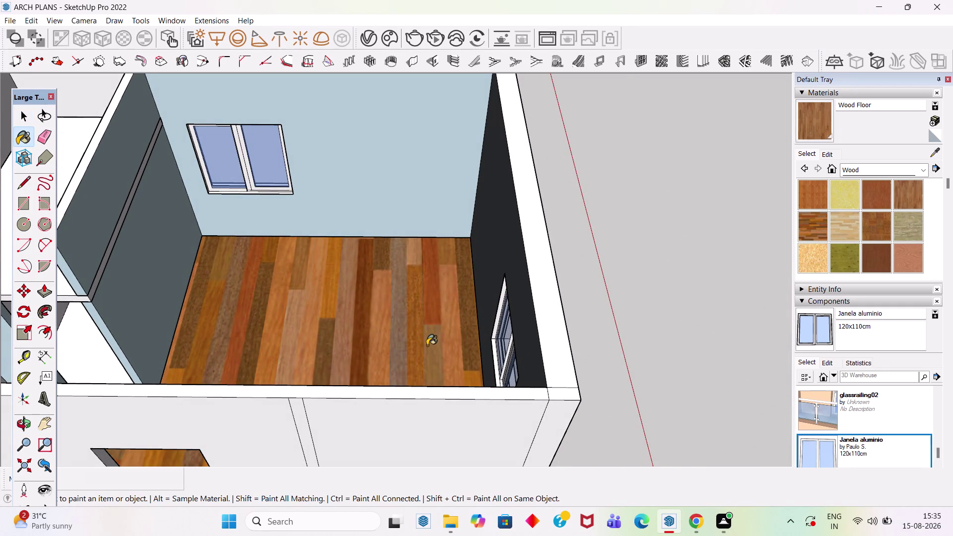
scroll(up, 3)
middle_drag(397, 331, 394, 292)
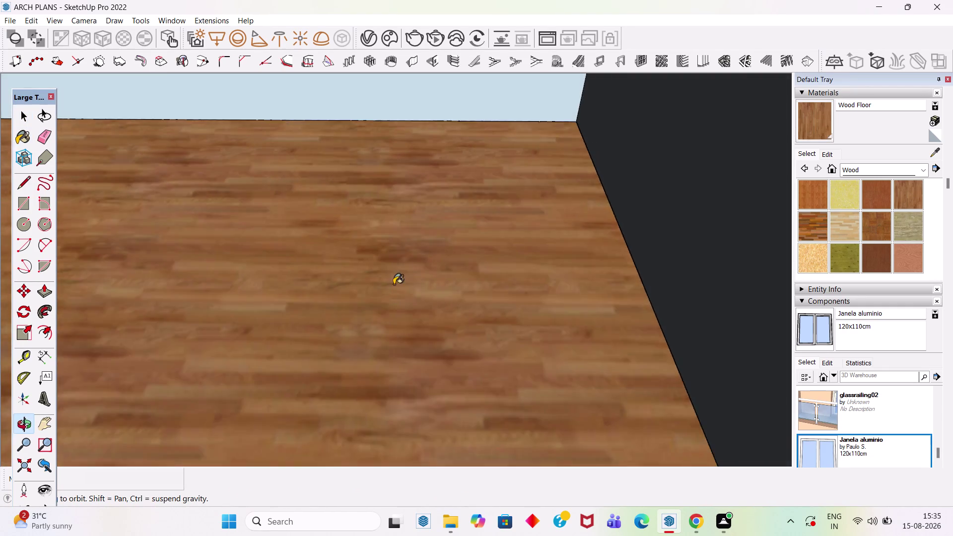
scroll(down, 3)
click(26, 469)
scroll(down, 3)
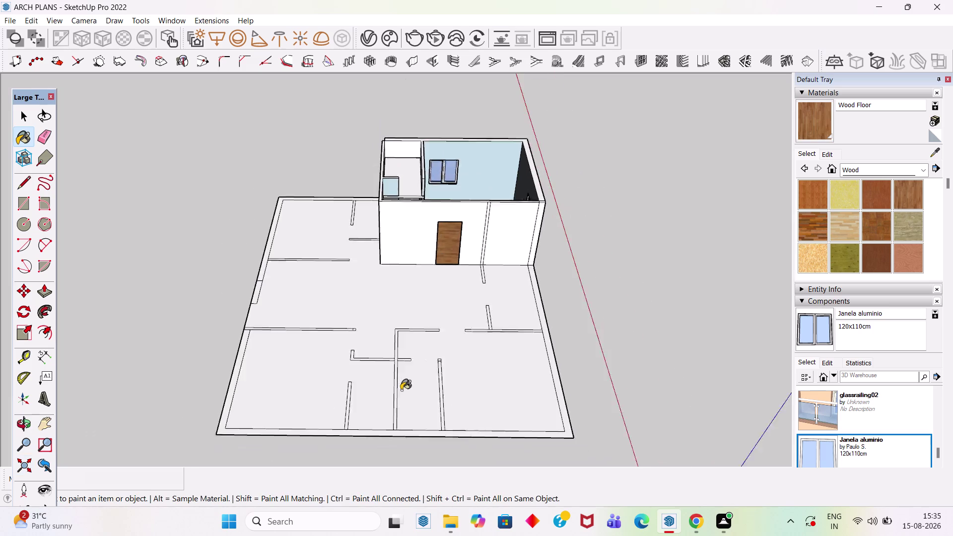
scroll(down, 3)
scroll(up, 3)
middle_drag(480, 242, 692, 273)
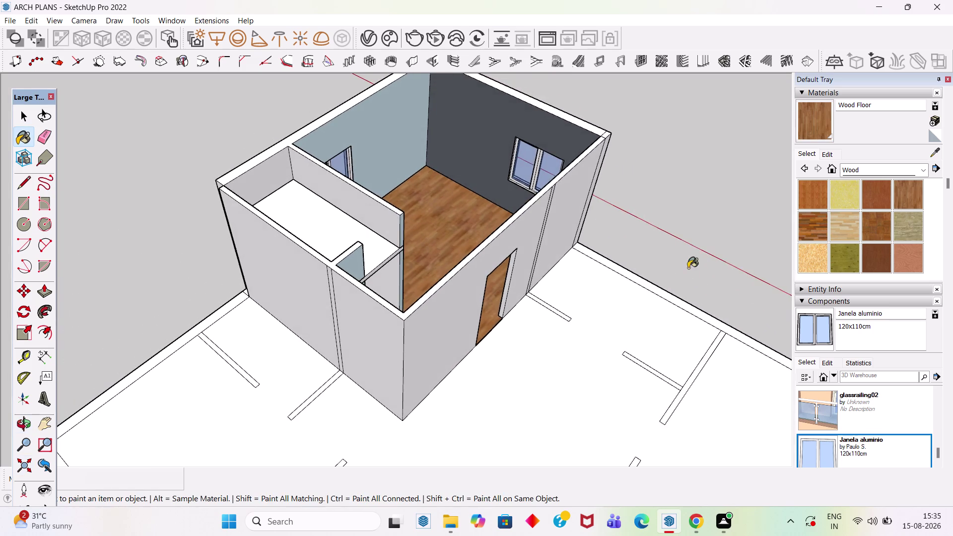
scroll(up, 3)
scroll(up, 3)
scroll(down, 3)
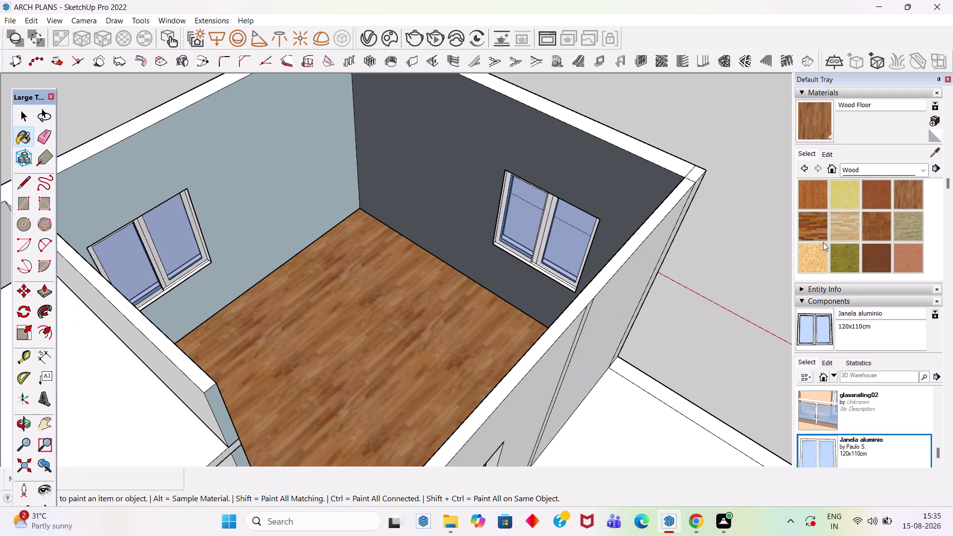
Paint the bedroom floor with Wood Cherry Original and put away the Paint Bucket.
click(871, 200)
click(431, 367)
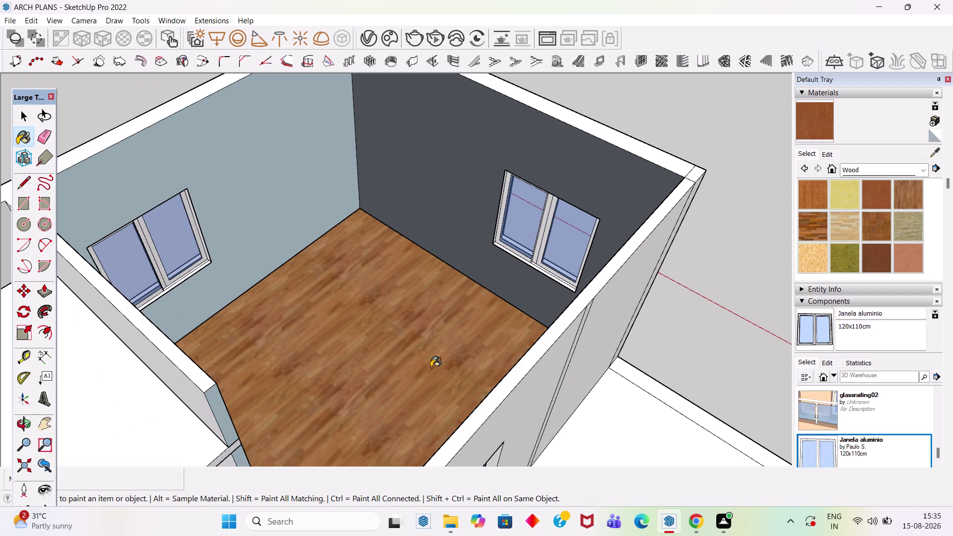
scroll(up, 3)
scroll(up, 3)
scroll(down, 3)
key(space)
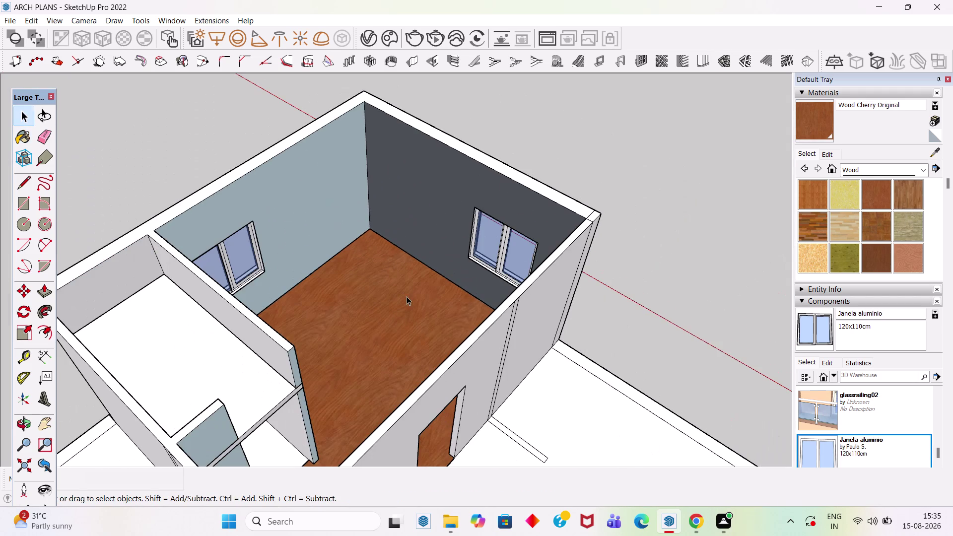
scroll(down, 3)
click(627, 153)
scroll(down, 3)
middle_drag(595, 393, 283, 437)
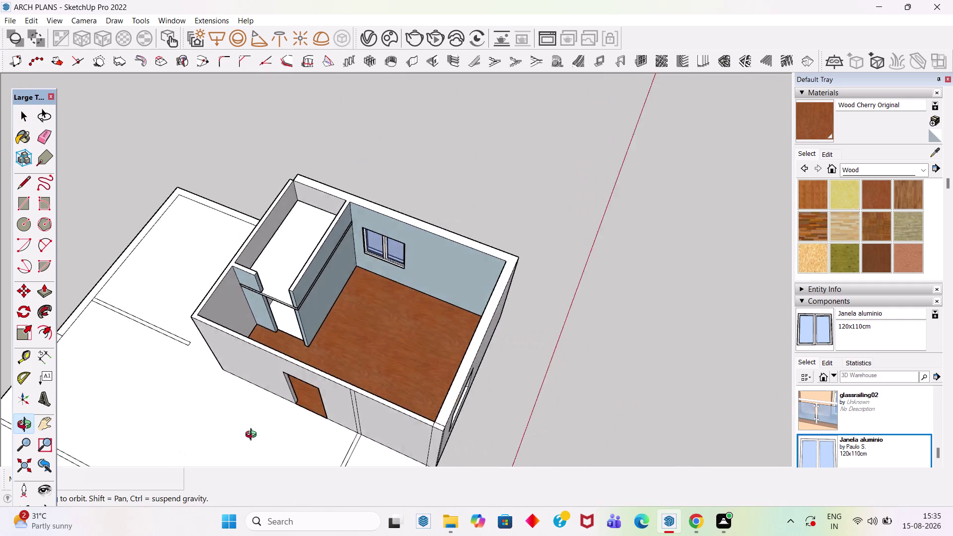
middle_drag(283, 437, 469, 318)
click(458, 318)
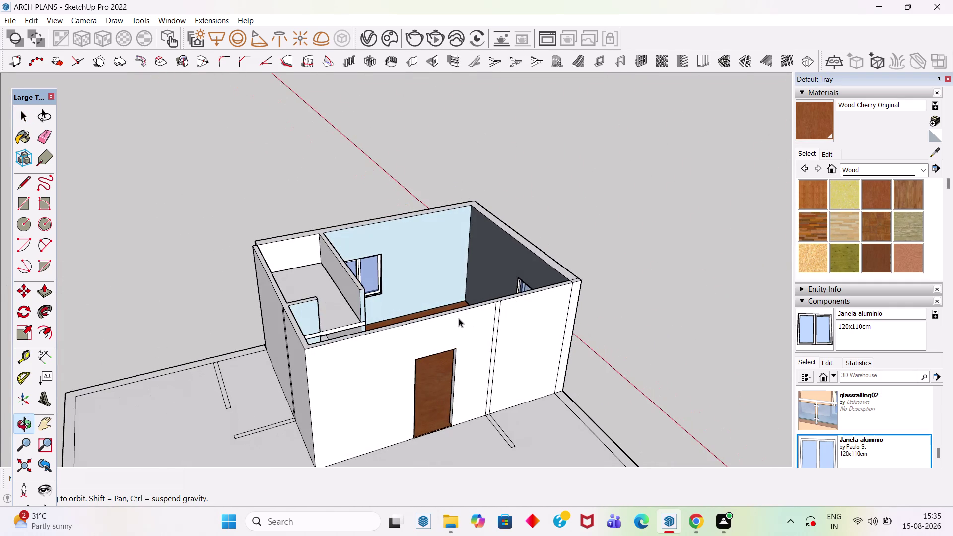
key(ctrl+s)
scroll(down, 3)
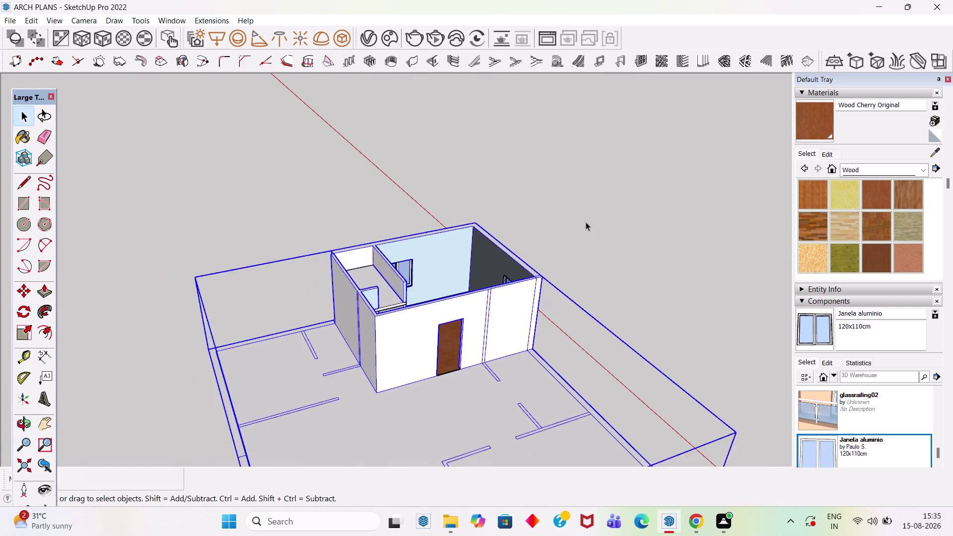
click(586, 222)
scroll(down, 3)
middle_drag(571, 329, 268, 321)
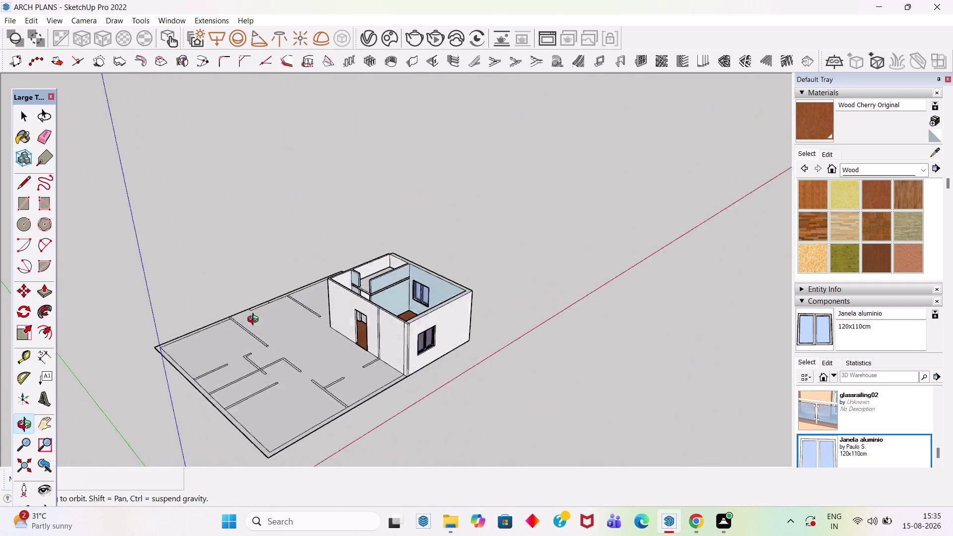
middle_drag(269, 320, 499, 231)
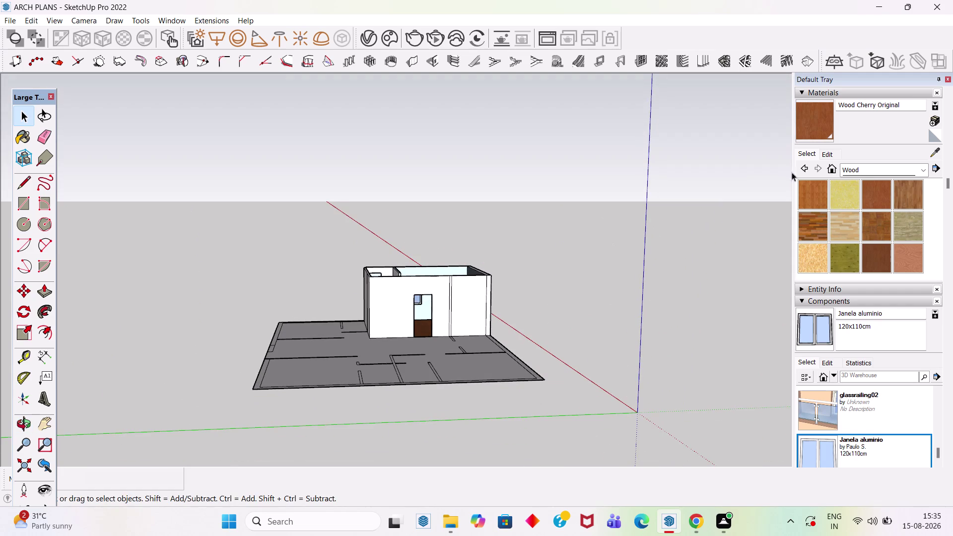
click(757, 175)
scroll(up, 3)
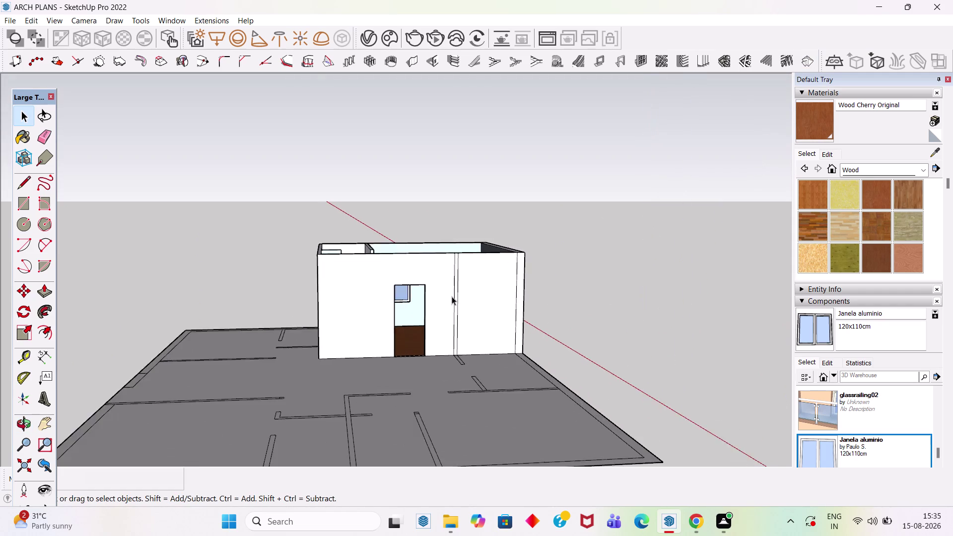
scroll(up, 3)
middle_drag(485, 247, 311, 372)
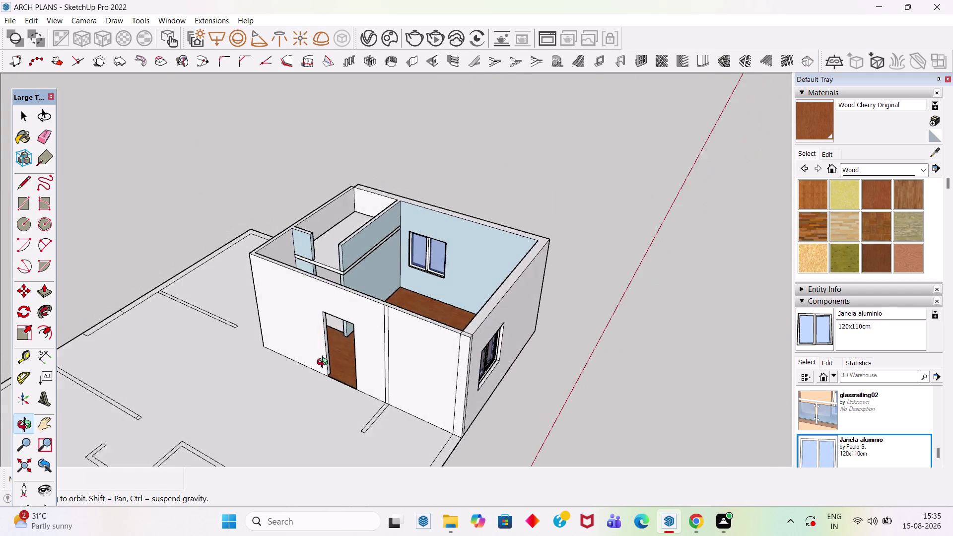
middle_drag(311, 373, 317, 364)
scroll(up, 3)
middle_drag(508, 343, 290, 398)
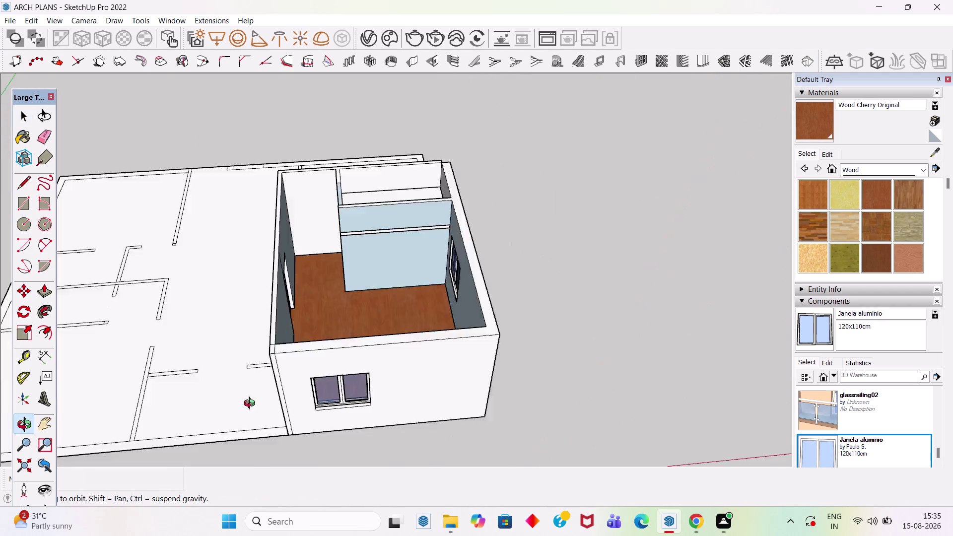
middle_drag(289, 398, 447, 313)
scroll(down, 3)
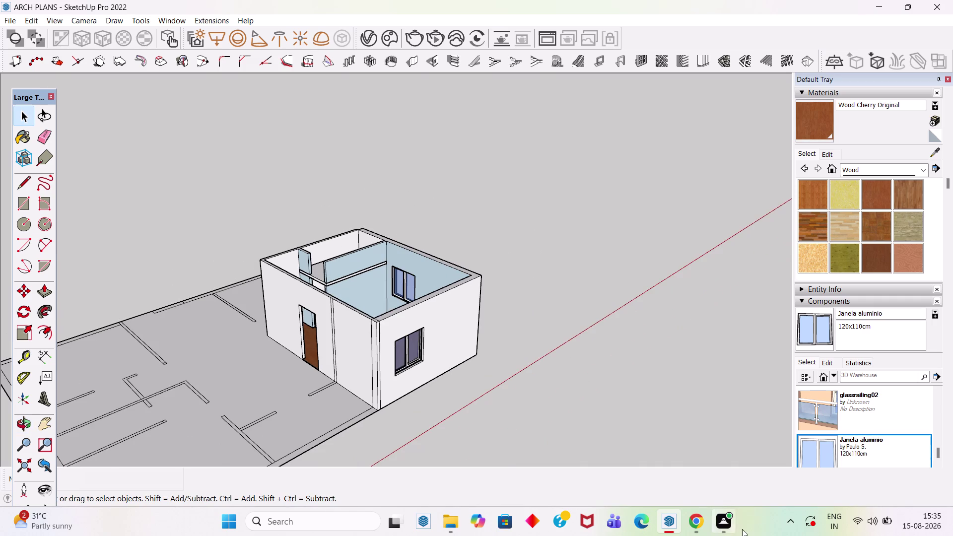